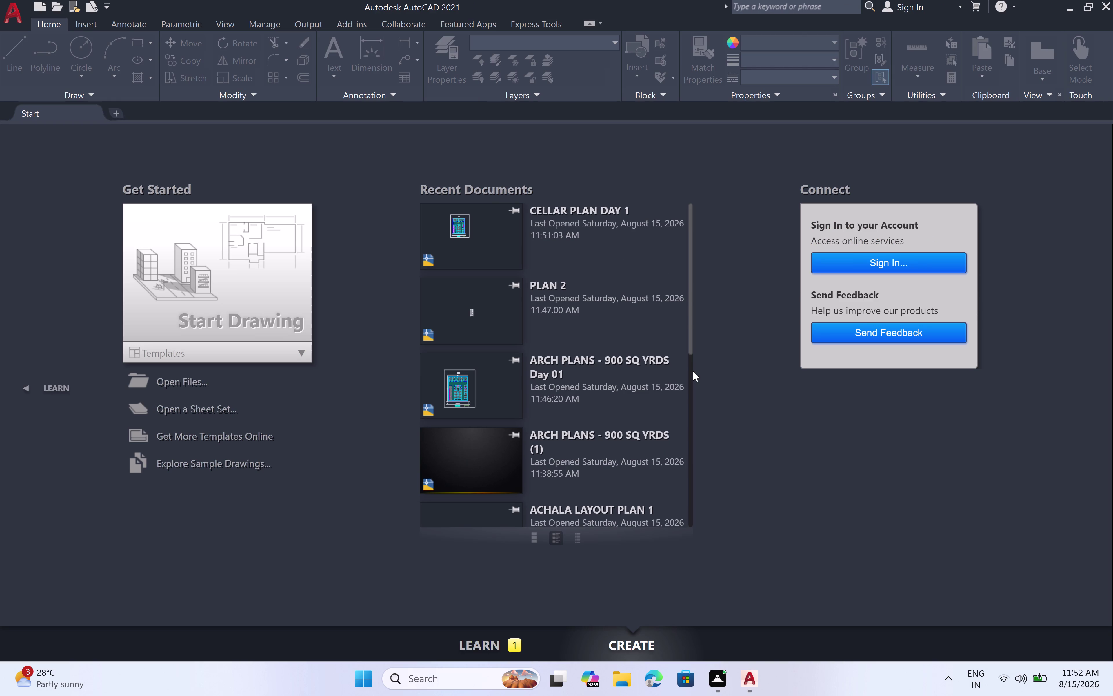
Start a new blank drawing, Drawing1, and pan around the empty model space.
click(260, 322)
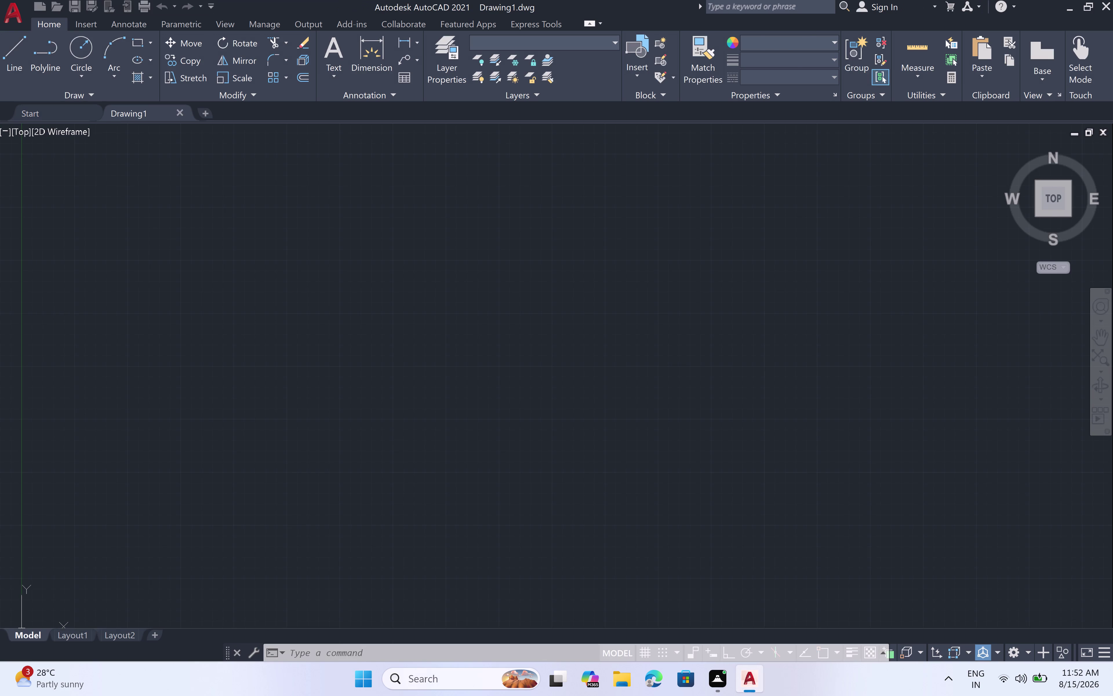
scroll(down, 3)
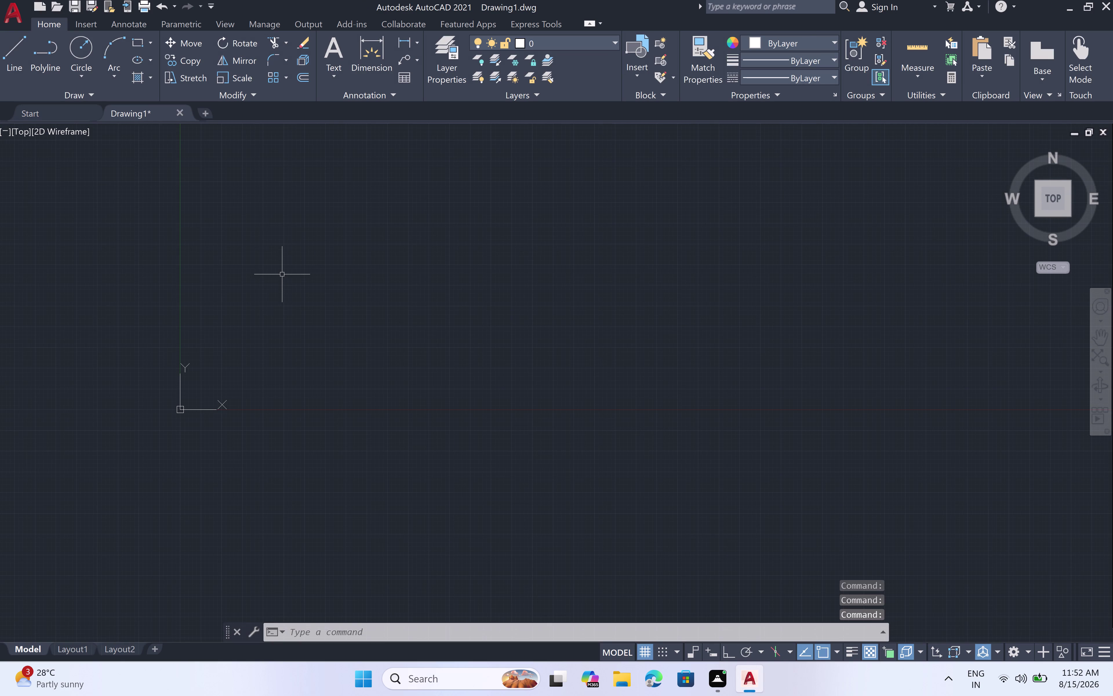
middle_drag(304, 271, 304, 363)
middle_drag(307, 305, 307, 317)
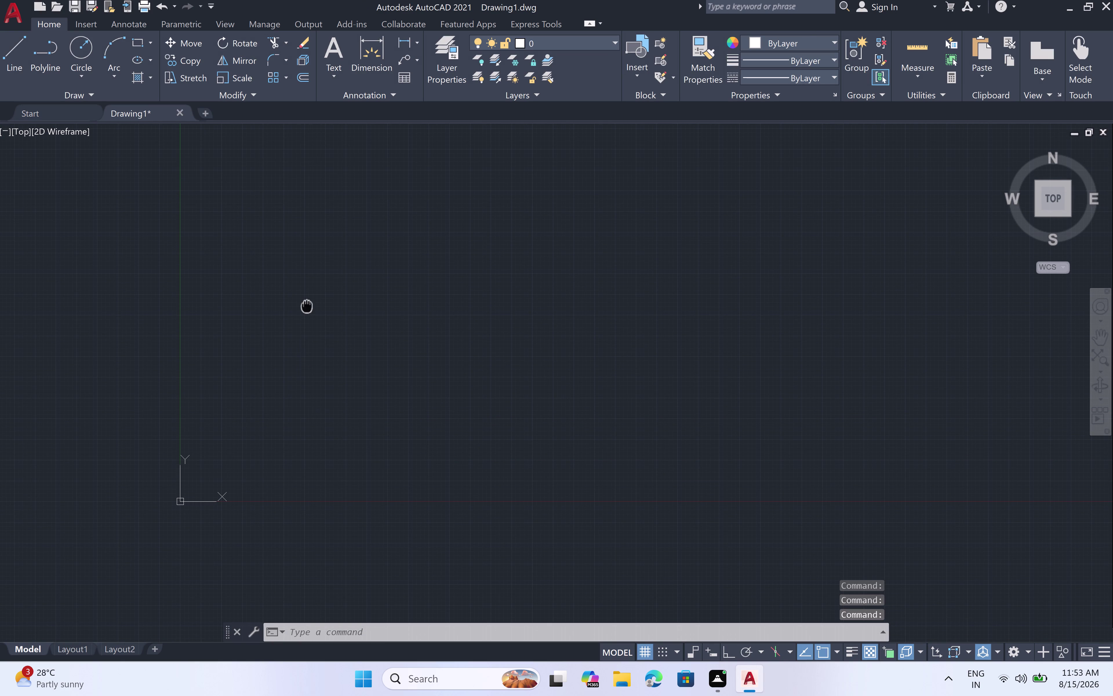
middle_drag(307, 317, 299, 389)
middle_drag(435, 374, 387, 368)
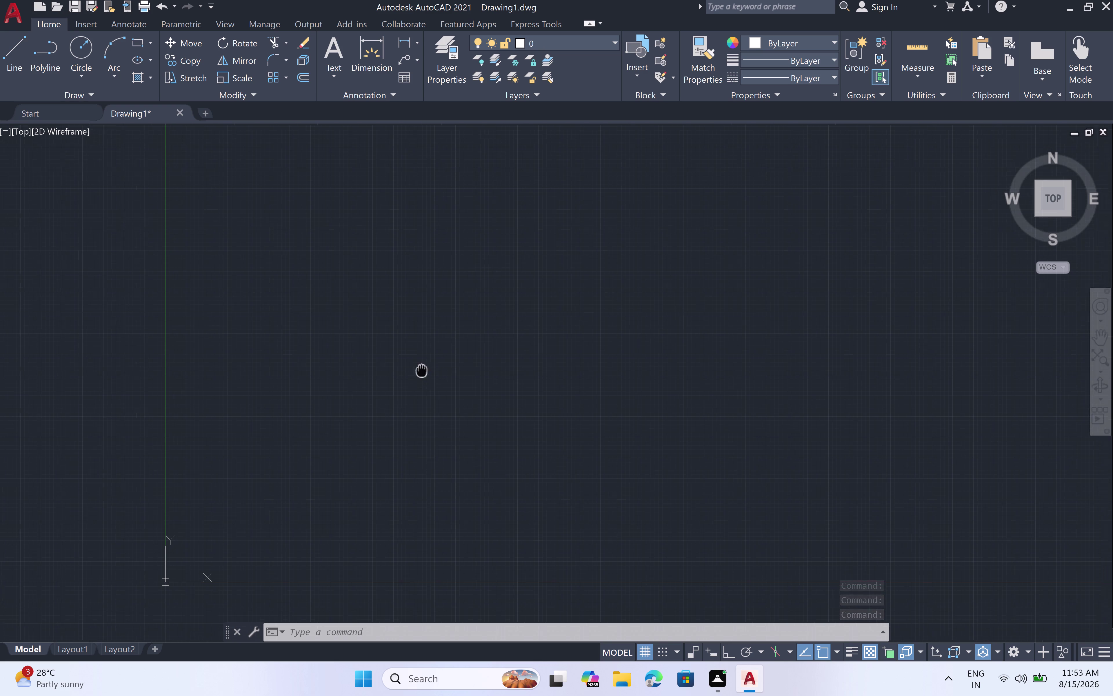
middle_drag(386, 368, 313, 398)
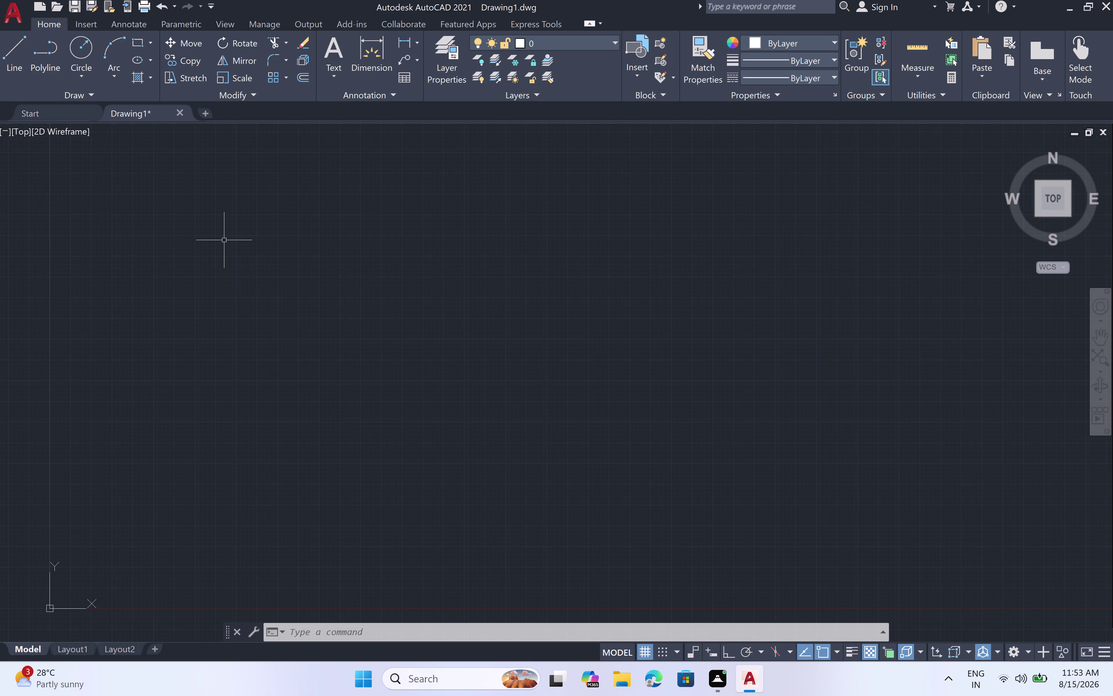
Drag selection windows across the empty drawing area.
click(209, 239)
click(752, 463)
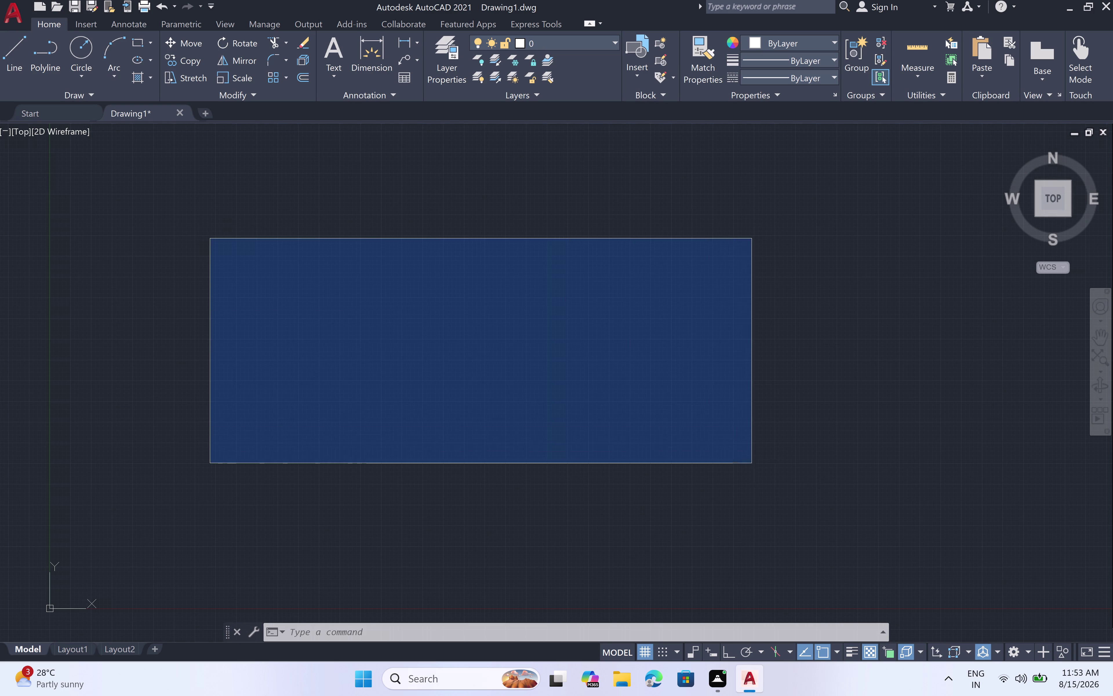
click(146, 232)
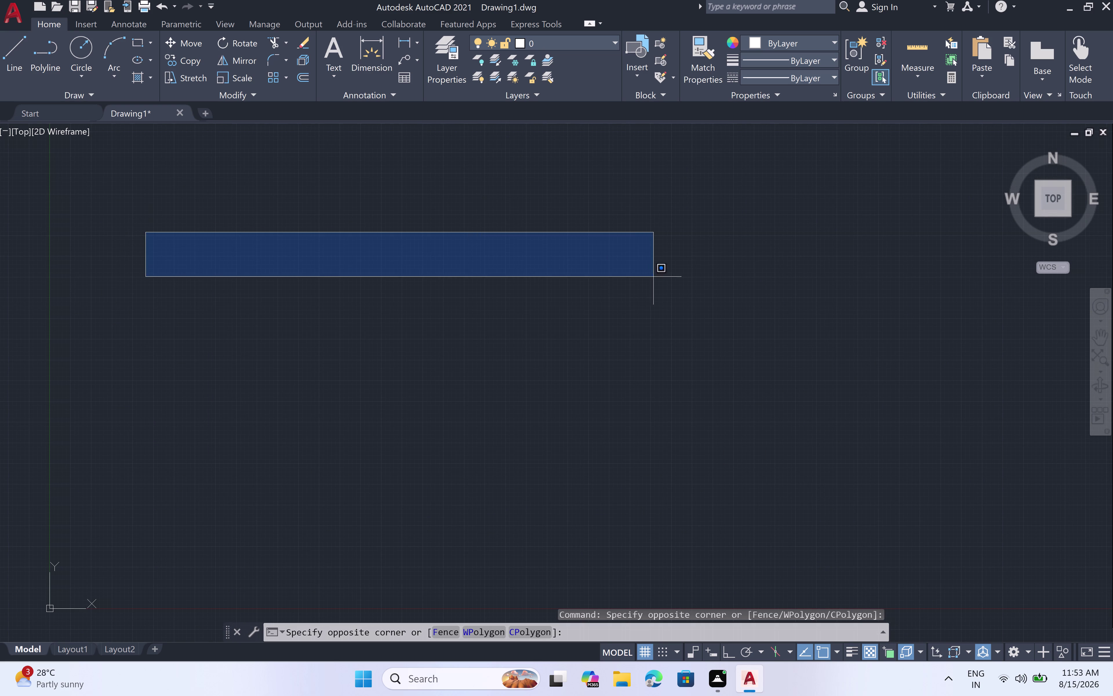
double_click(904, 501)
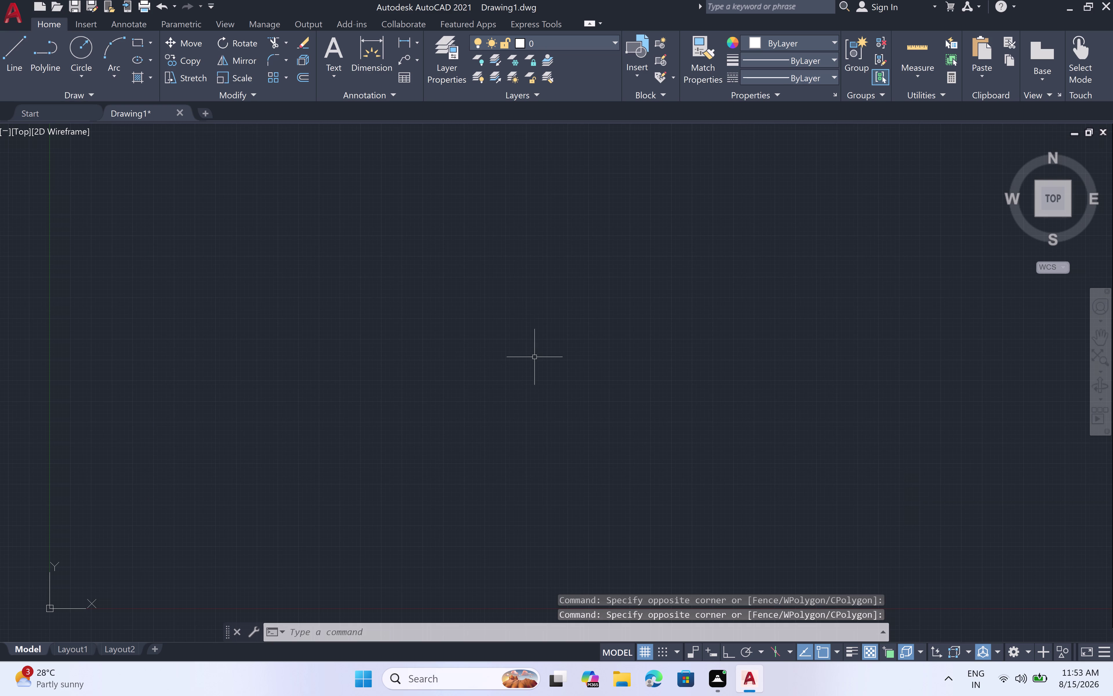
Set the drawing's length units to Engineering with 0'-0.0" precision.
text(UN)
key(space)
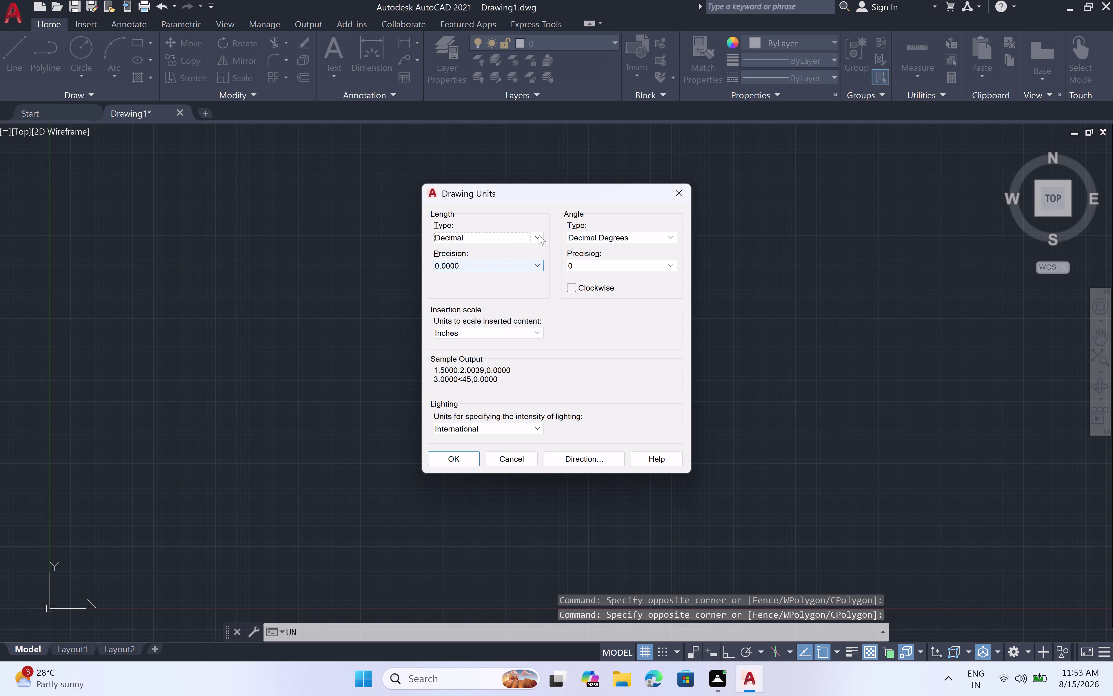
click(537, 231)
click(535, 236)
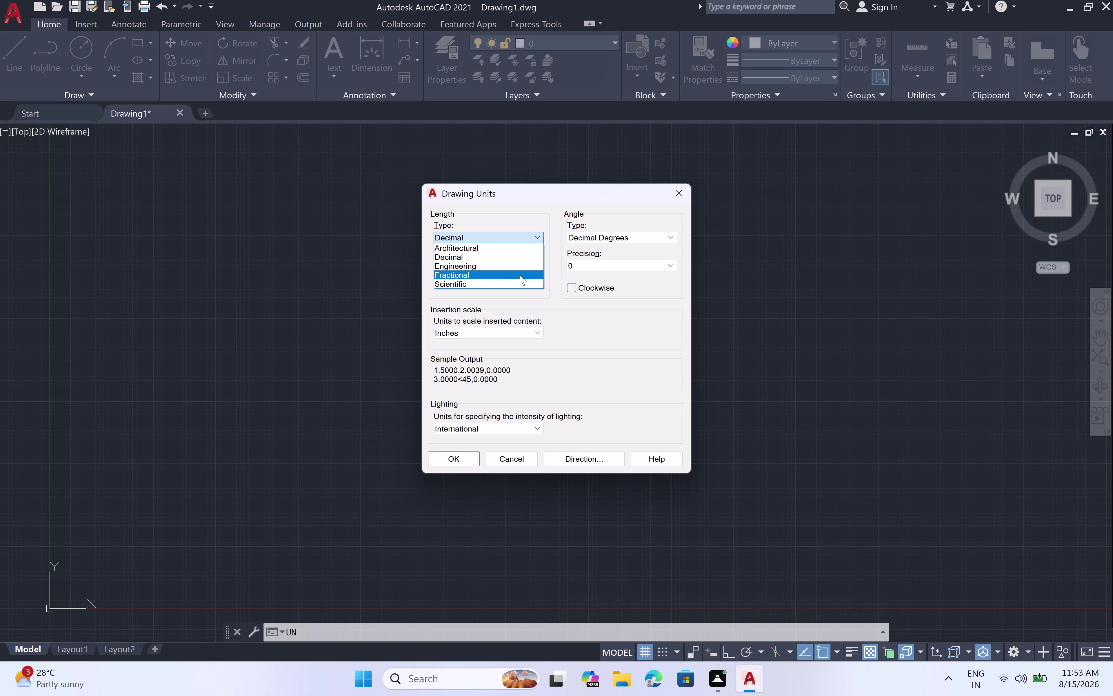
click(518, 263)
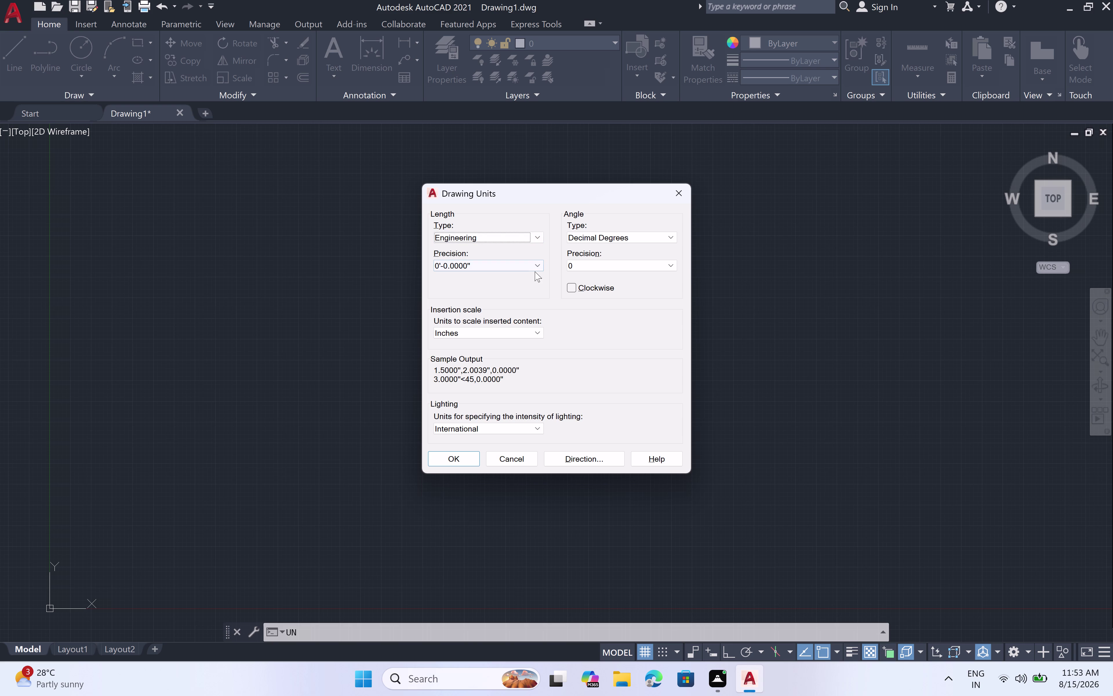
click(537, 264)
click(508, 284)
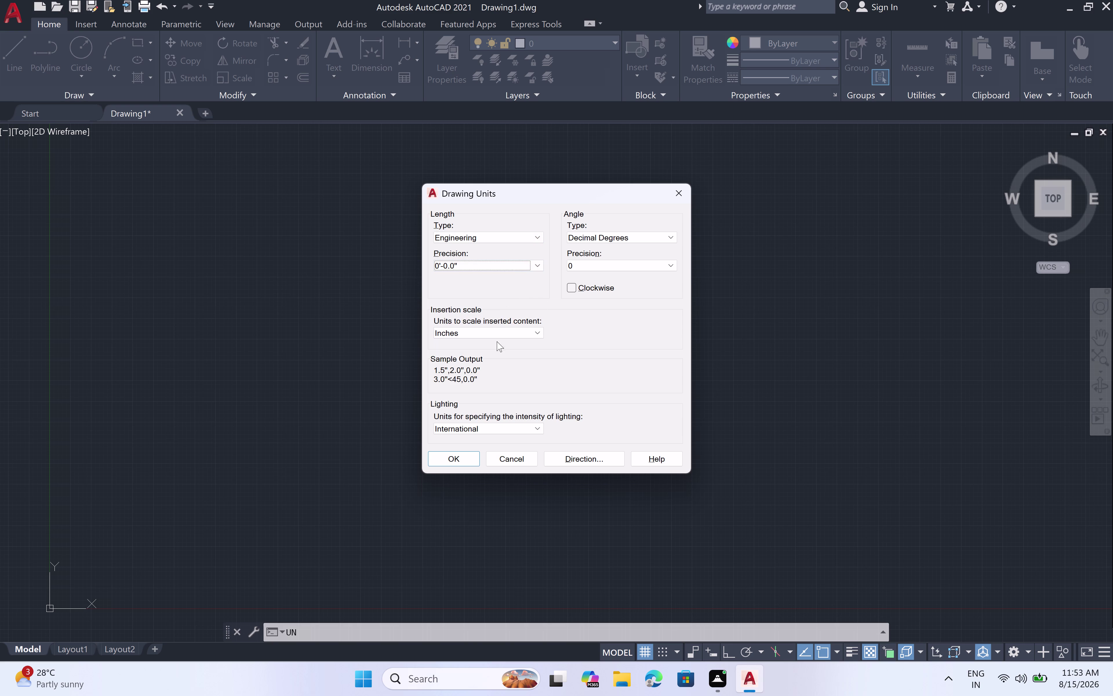
click(448, 455)
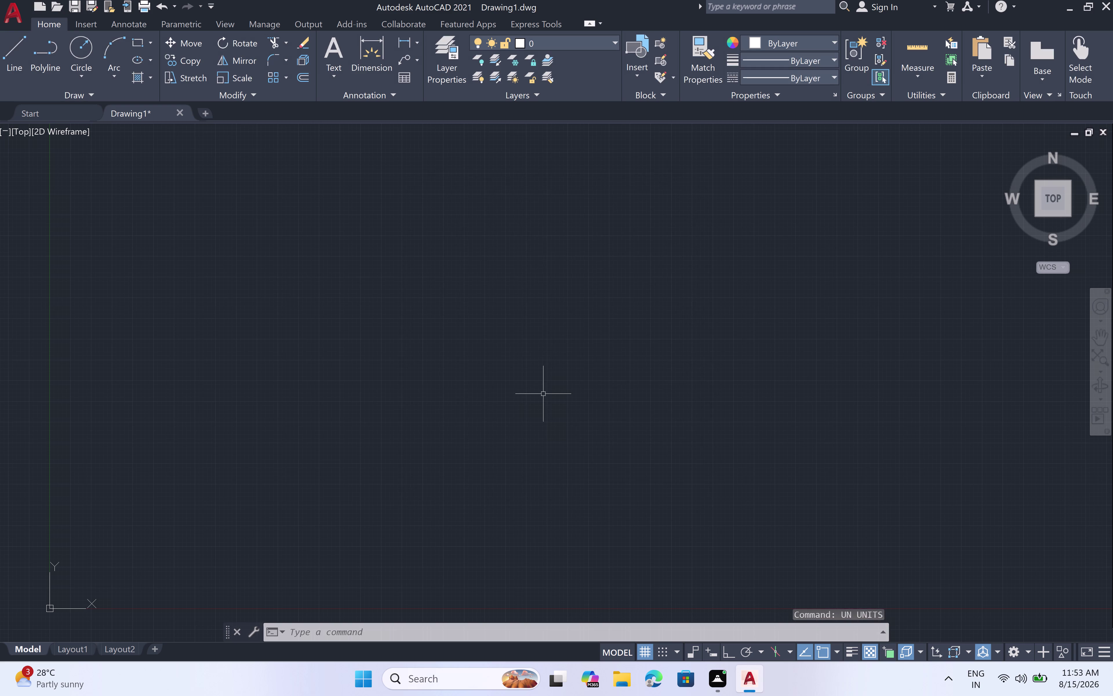
Zoom and pan the view around the drawing.
scroll(down, 3)
middle_drag(552, 328, 160, 518)
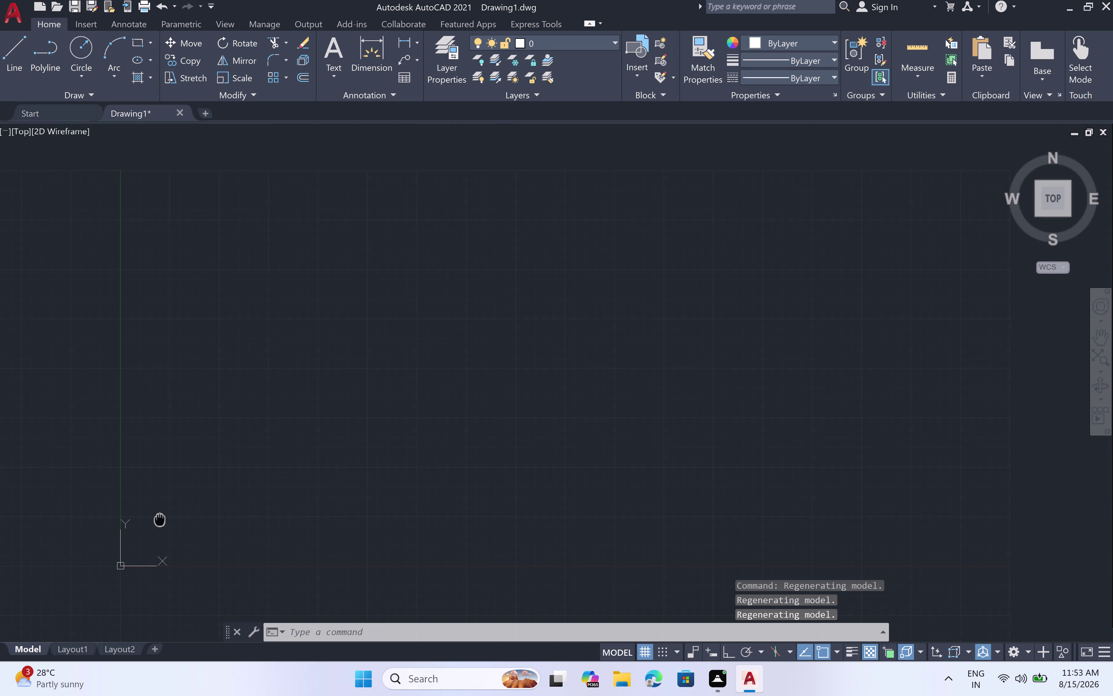
scroll(down, 3)
middle_drag(473, 301, 416, 355)
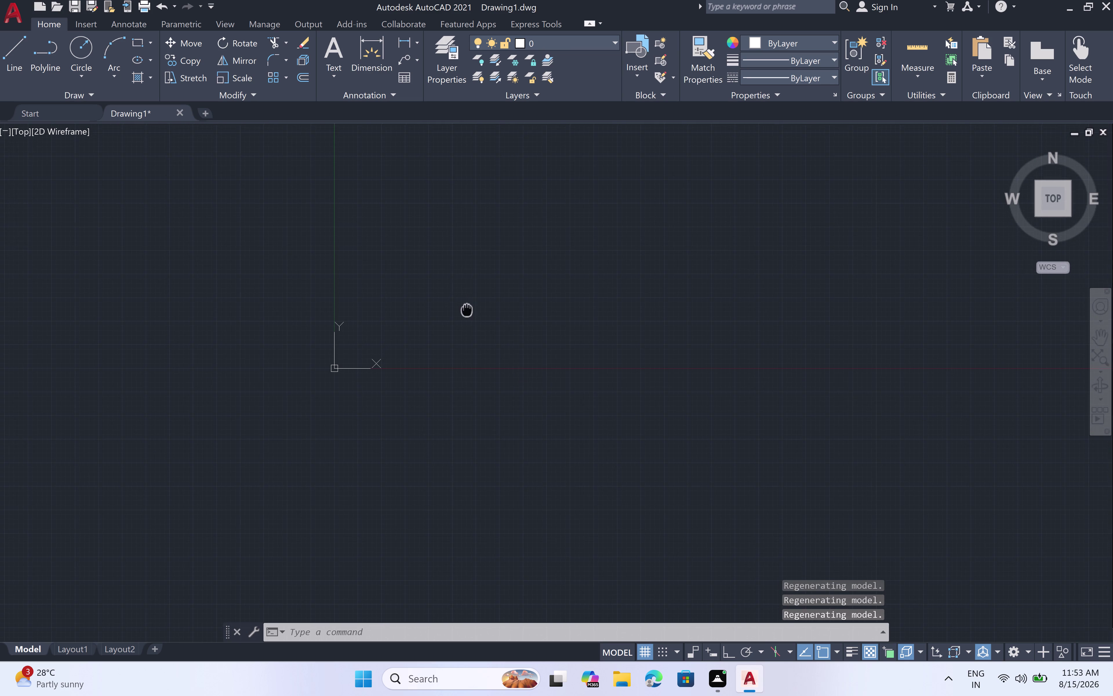
middle_drag(415, 356, 387, 373)
middle_drag(352, 396, 171, 546)
scroll(down, 3)
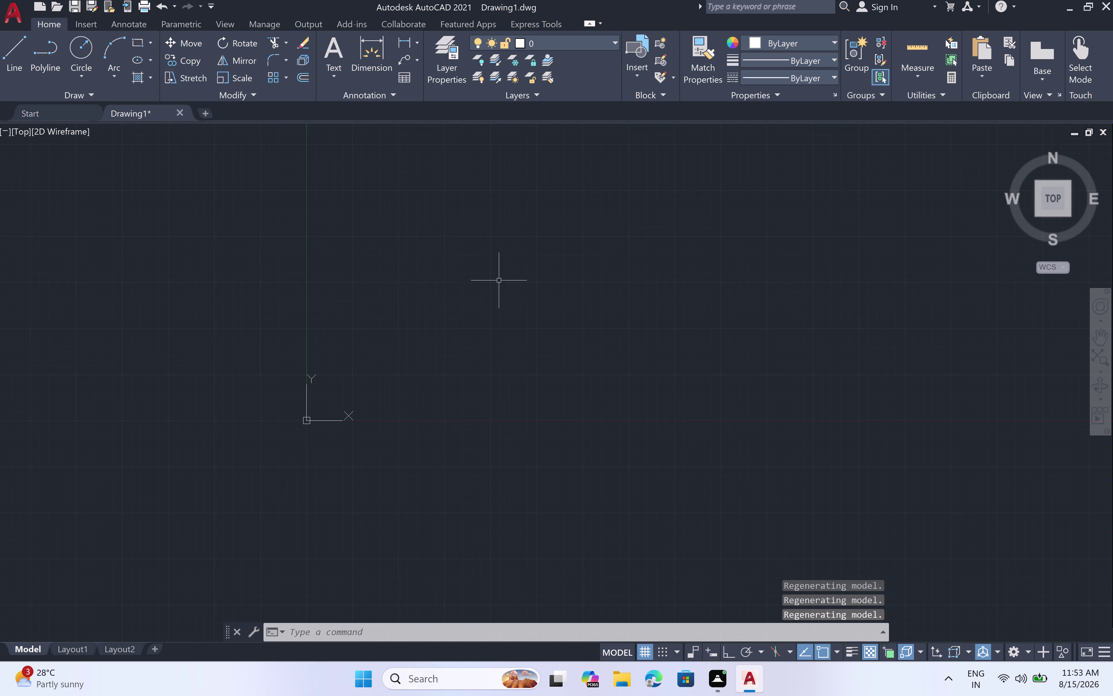
middle_drag(499, 280, 298, 392)
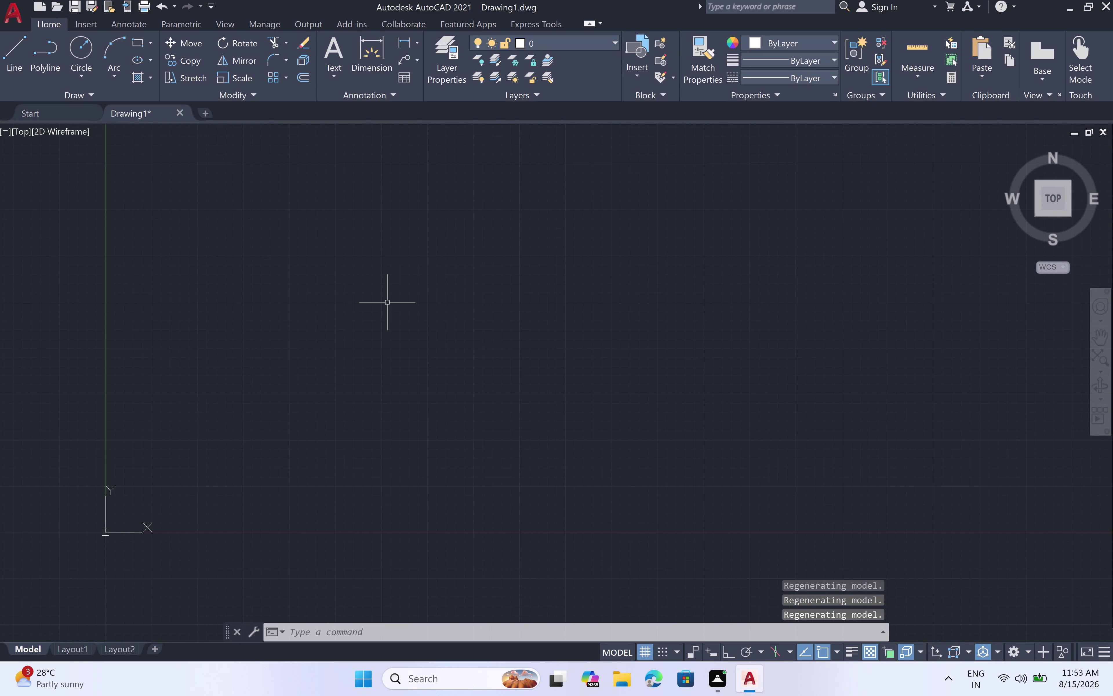
Insert the Vehicle block from Recent Blocks into the drawing.
text(I)
key(space)
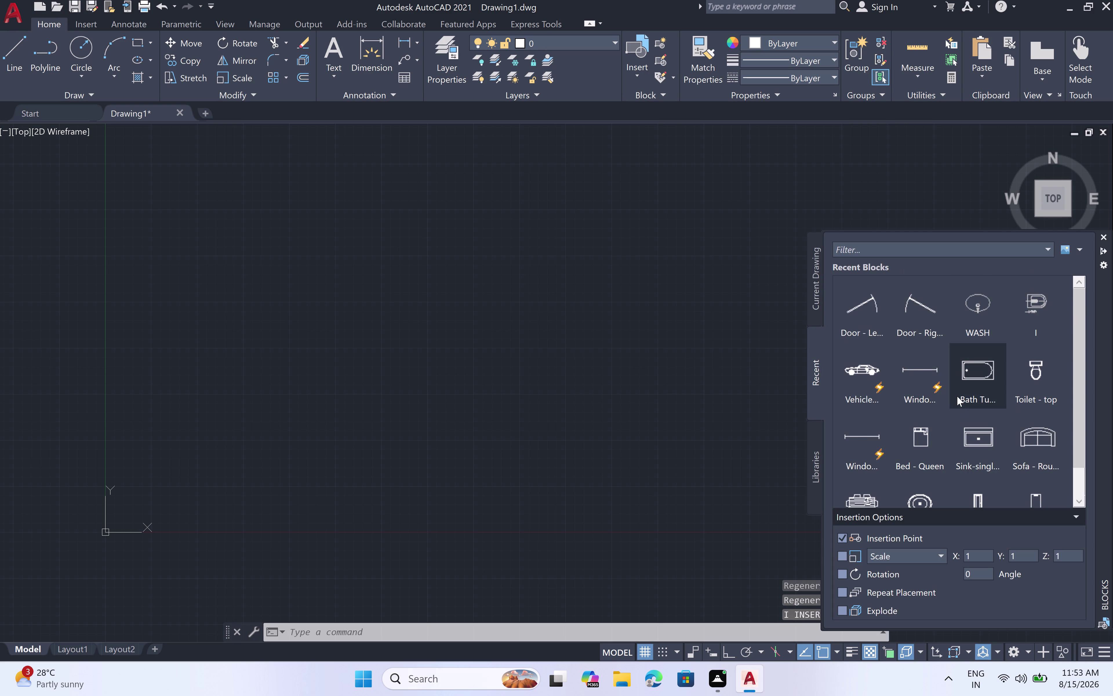
scroll(down, 3)
scroll(up, 3)
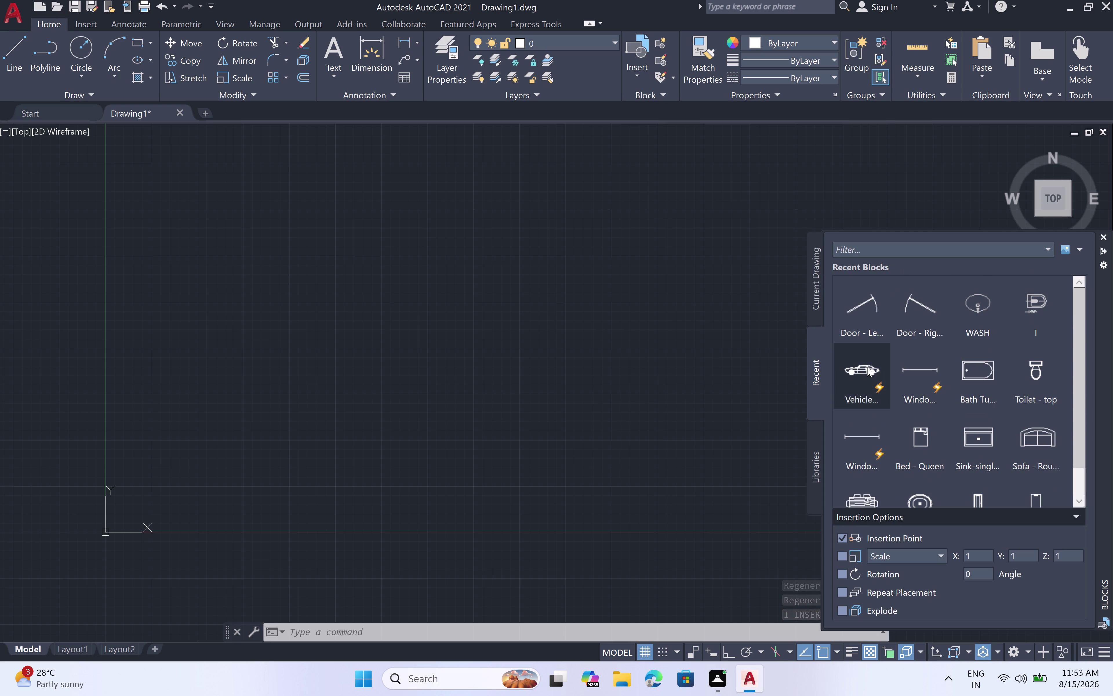
click(867, 367)
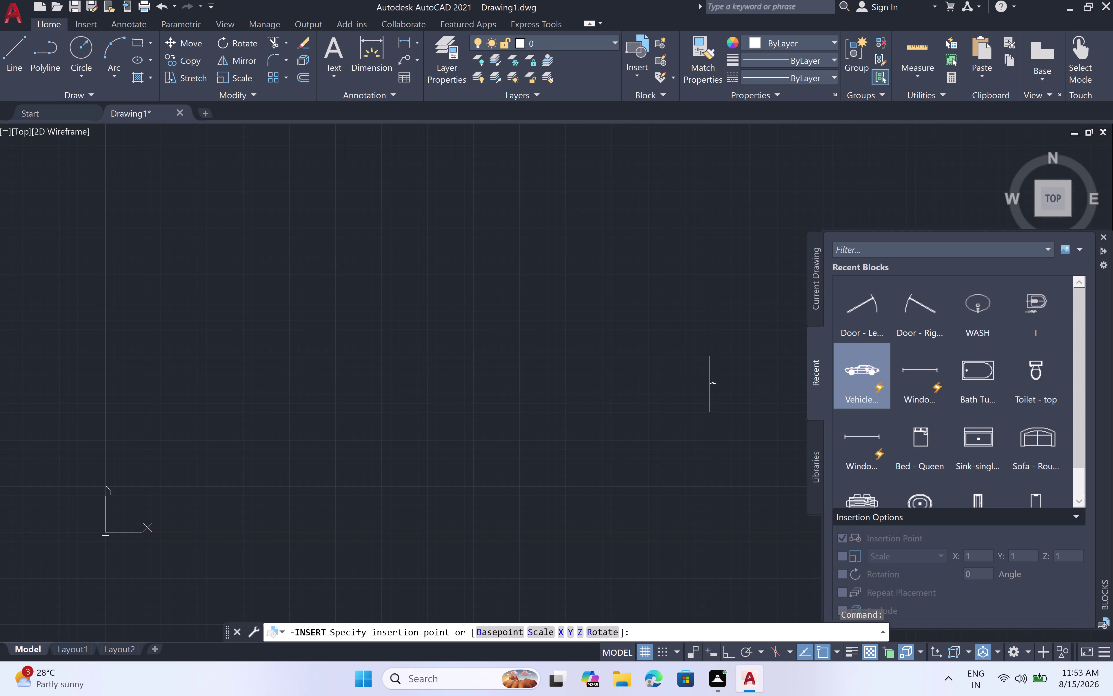
click(692, 302)
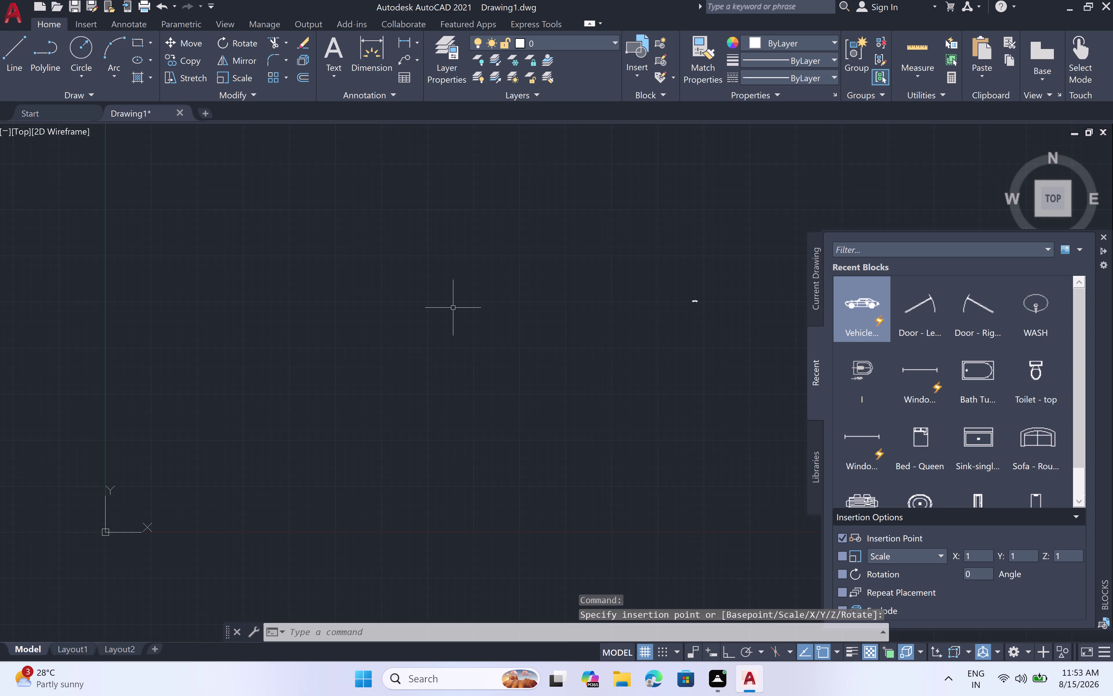
key(Escape)
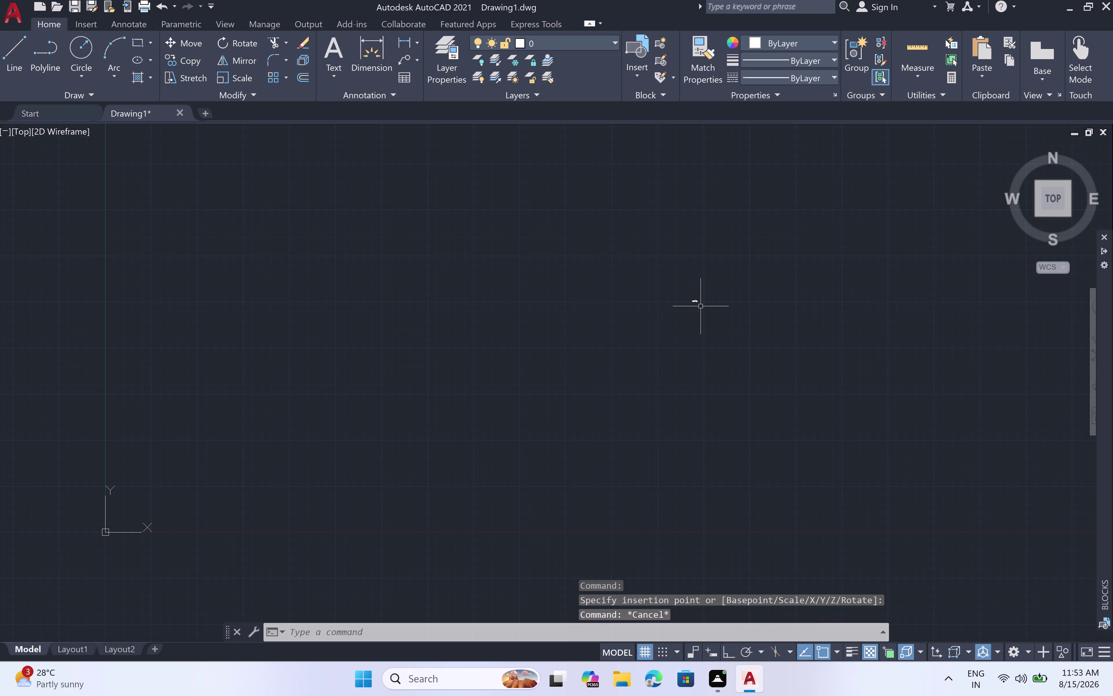
Switch the vehicle block's visibility to Sports Car (Top).
scroll(up, 3)
scroll(up, 3)
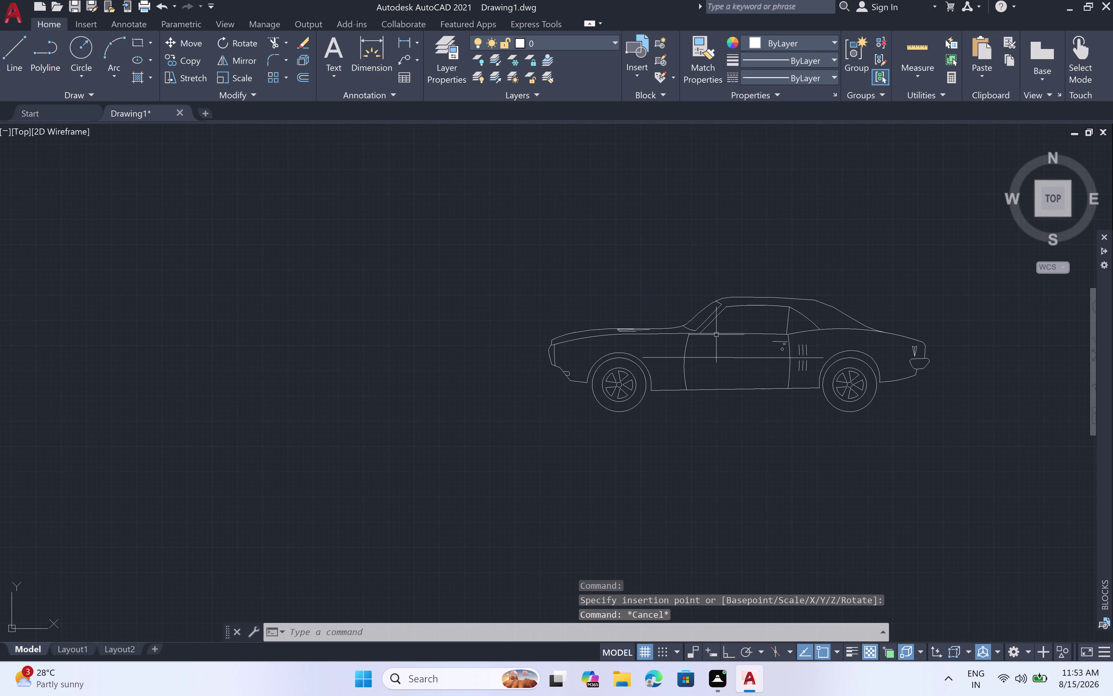
scroll(down, 3)
click(721, 328)
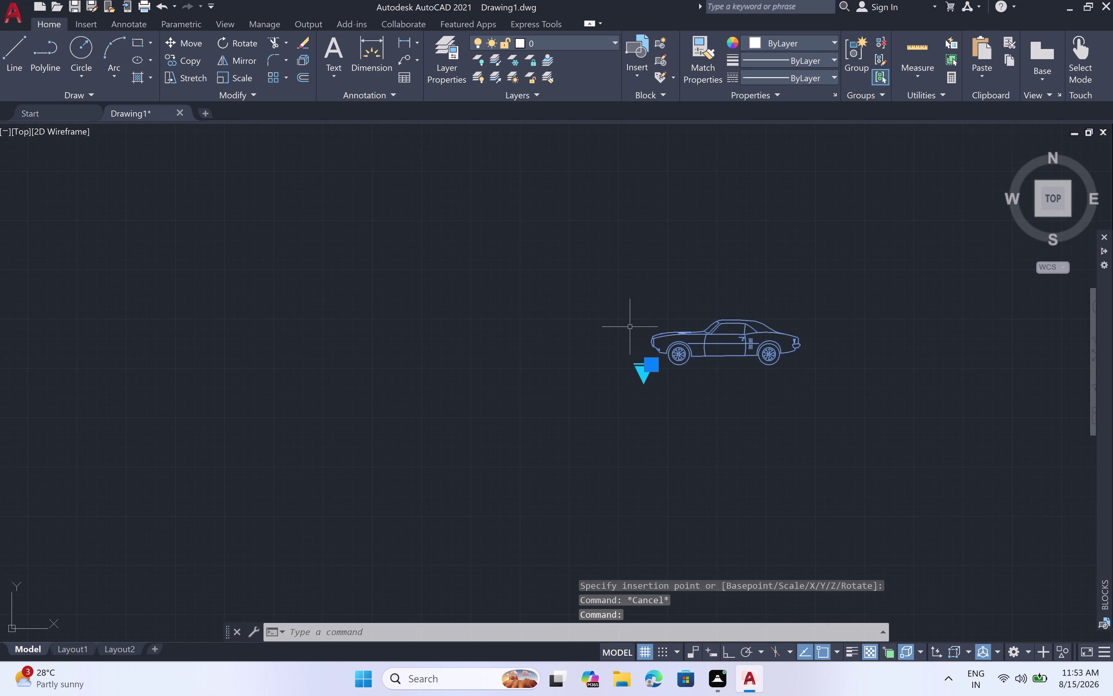
click(647, 378)
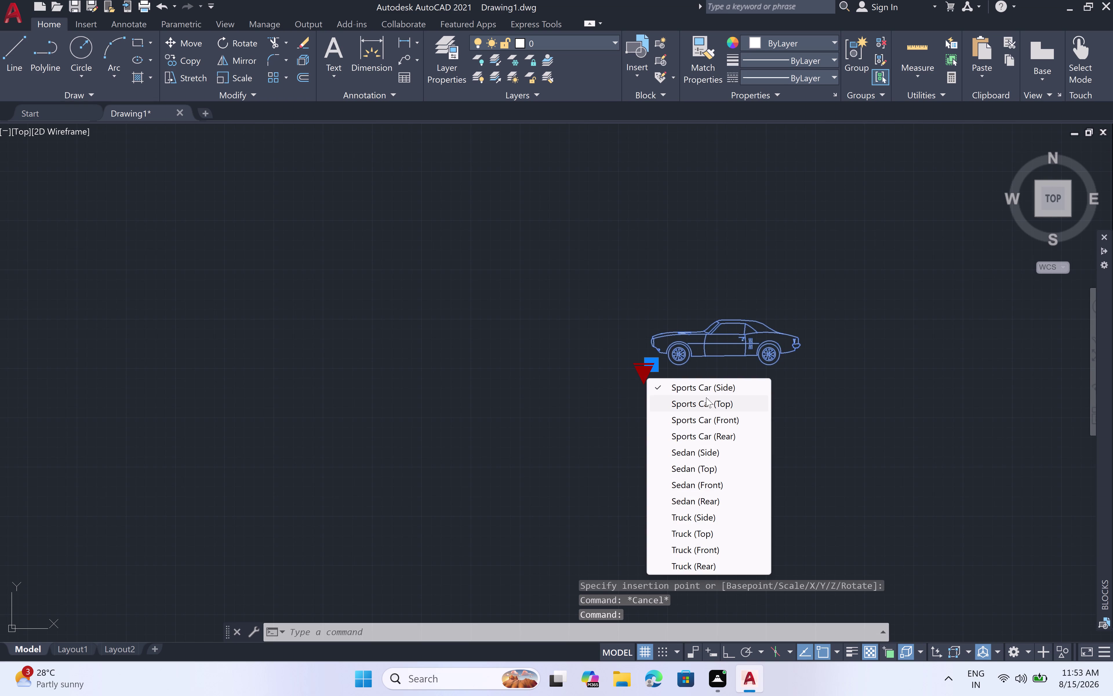
click(718, 404)
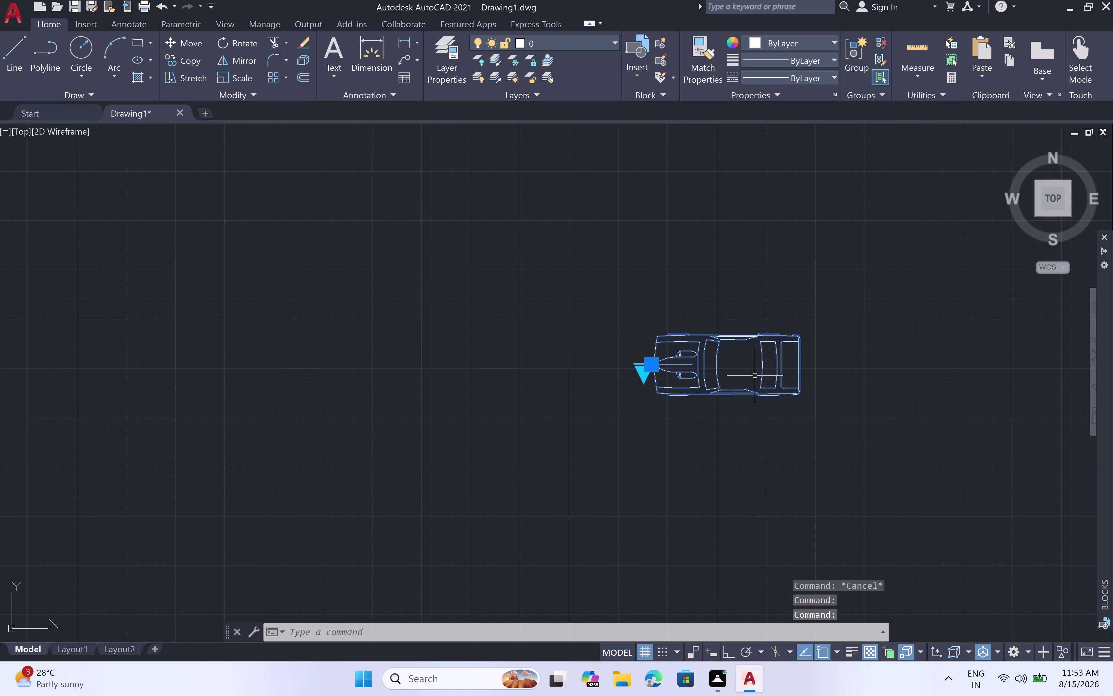
key(Escape)
scroll(down, 3)
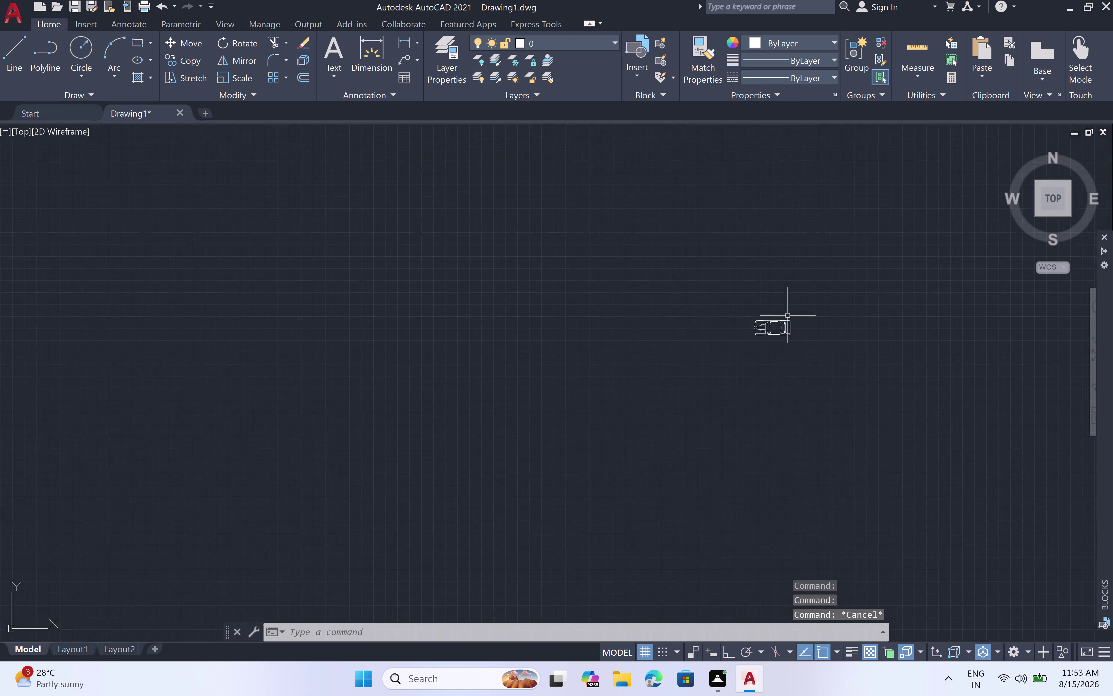
scroll(down, 3)
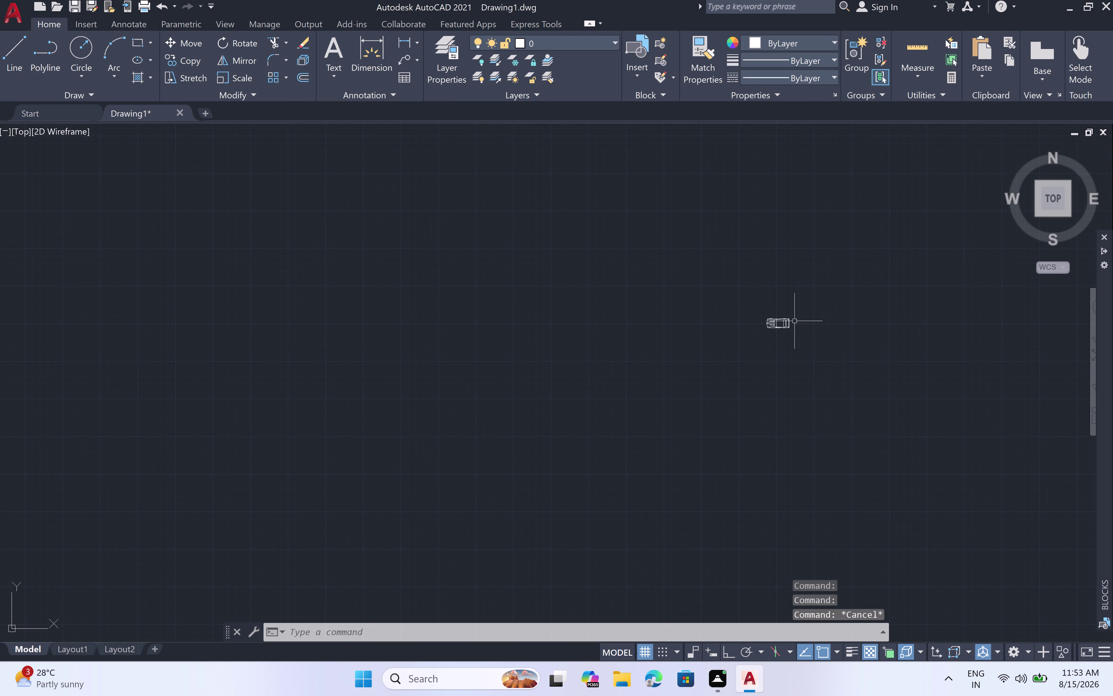
Begin scaling the car block, then cancel so it keeps its size.
click(787, 325)
right_click(772, 334)
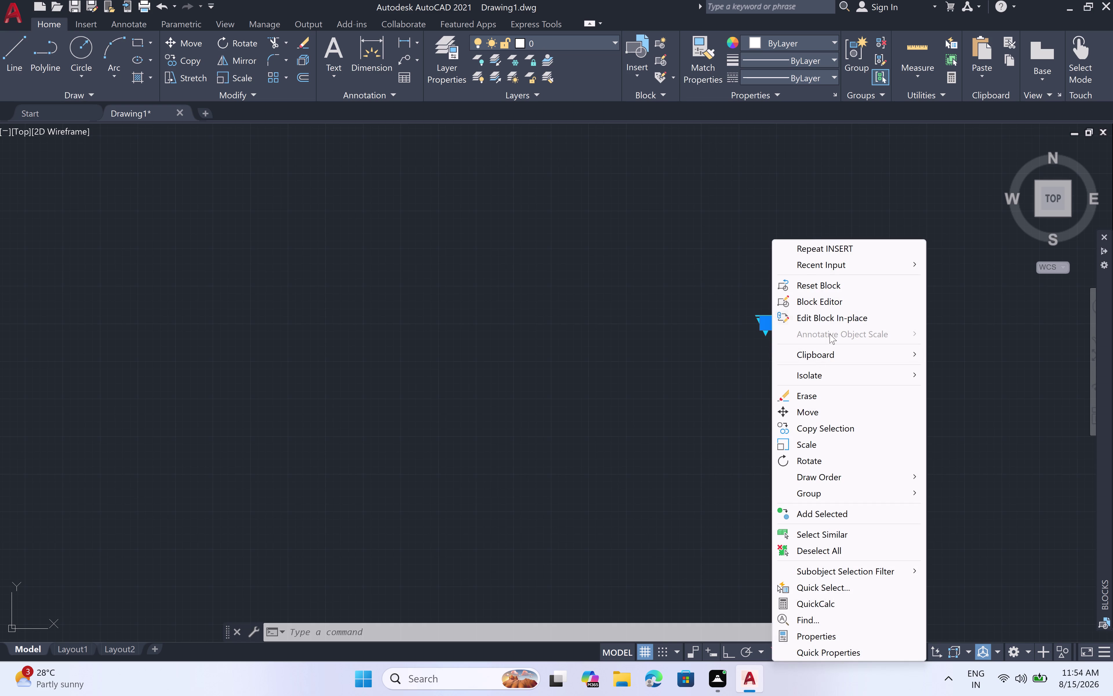
click(832, 445)
scroll(up, 3)
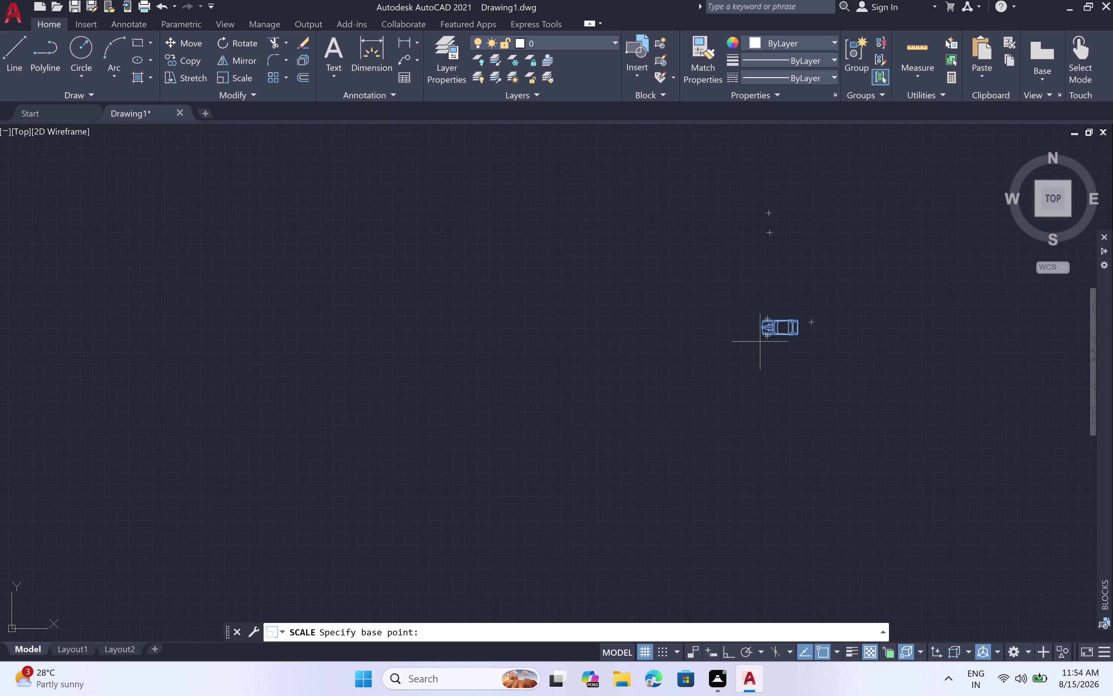
click(761, 332)
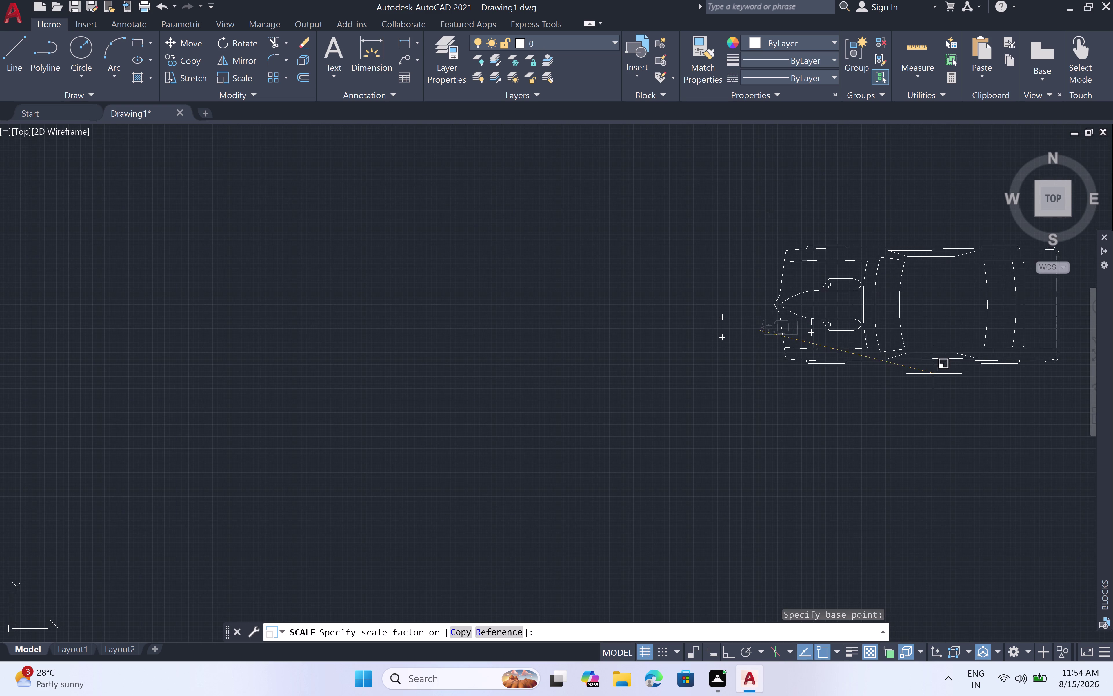
scroll(down, 3)
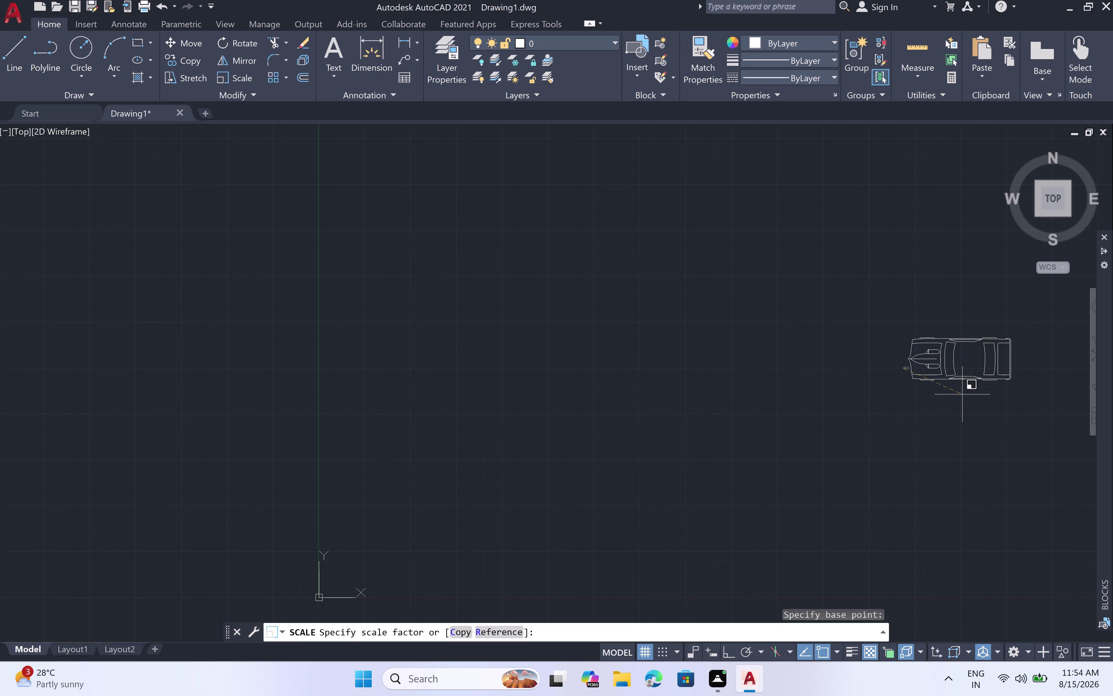
double_click(963, 394)
key(Escape)
scroll(down, 3)
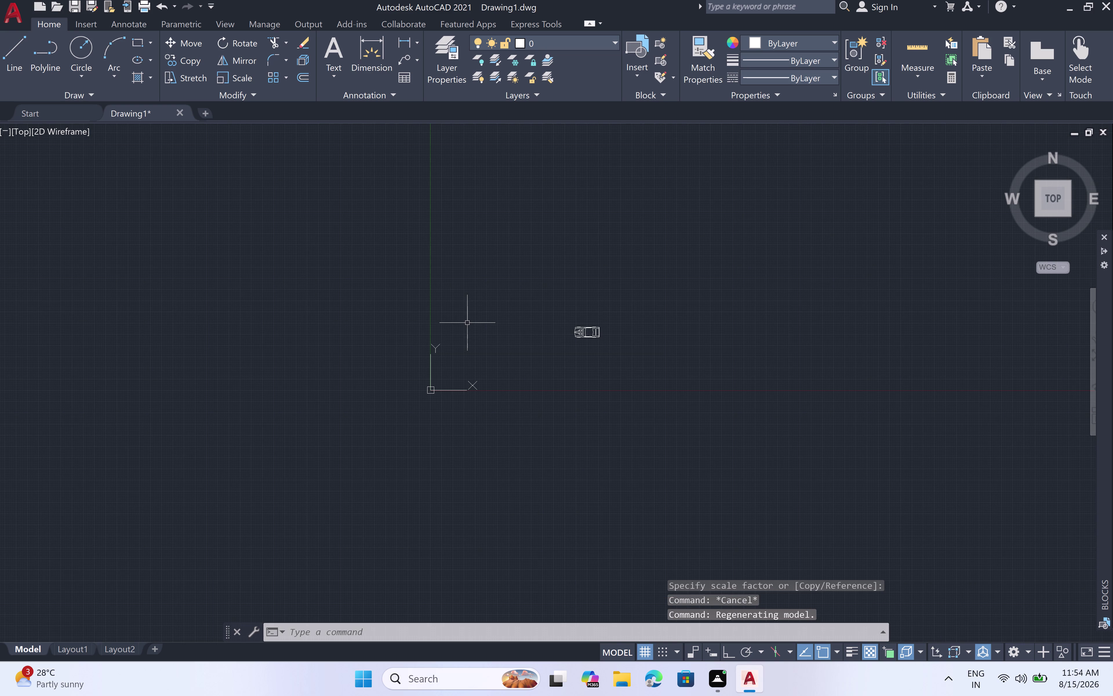
Start the XLINE construction line command with XL.
drag(473, 283, 480, 283)
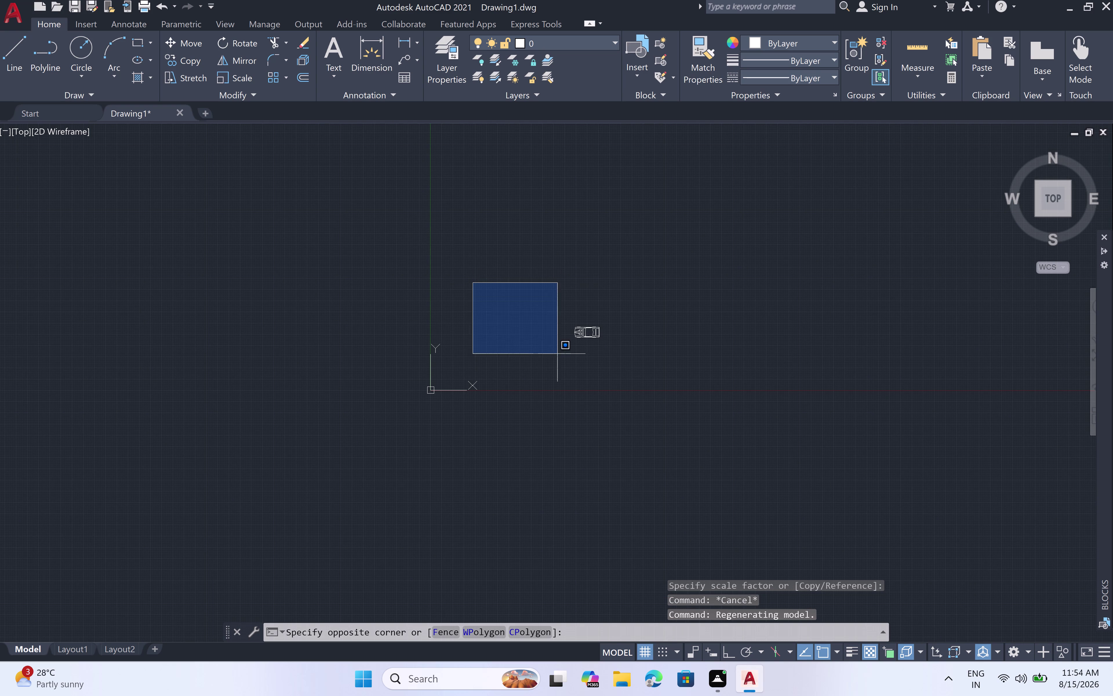
drag(558, 353, 557, 350)
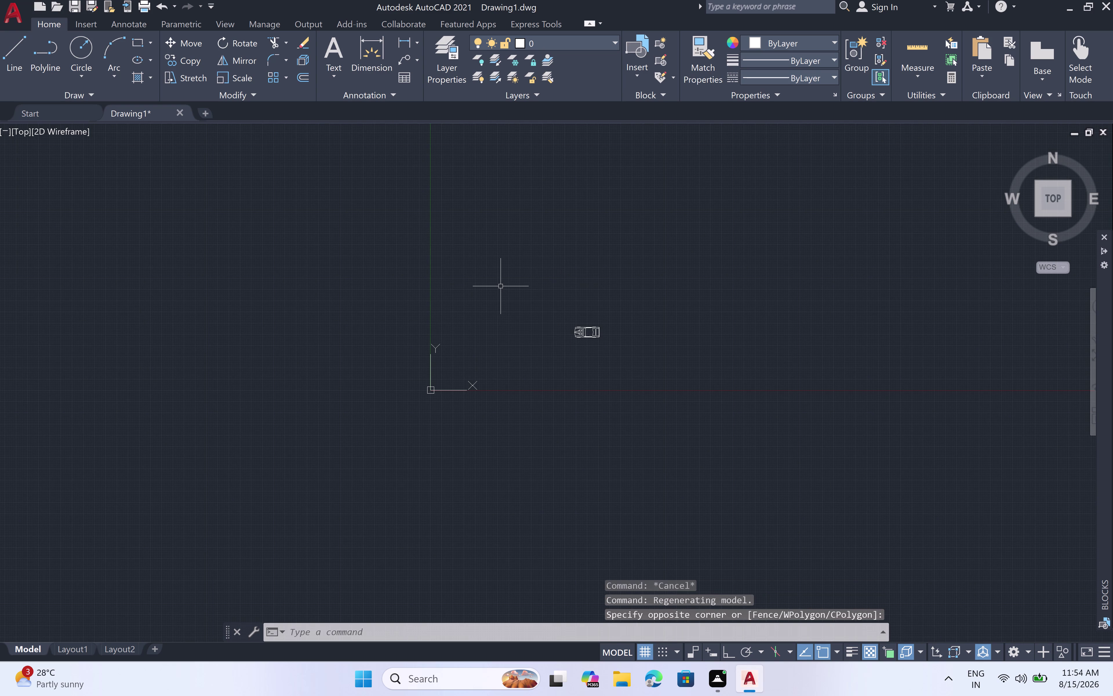
text(XL)
key(space)
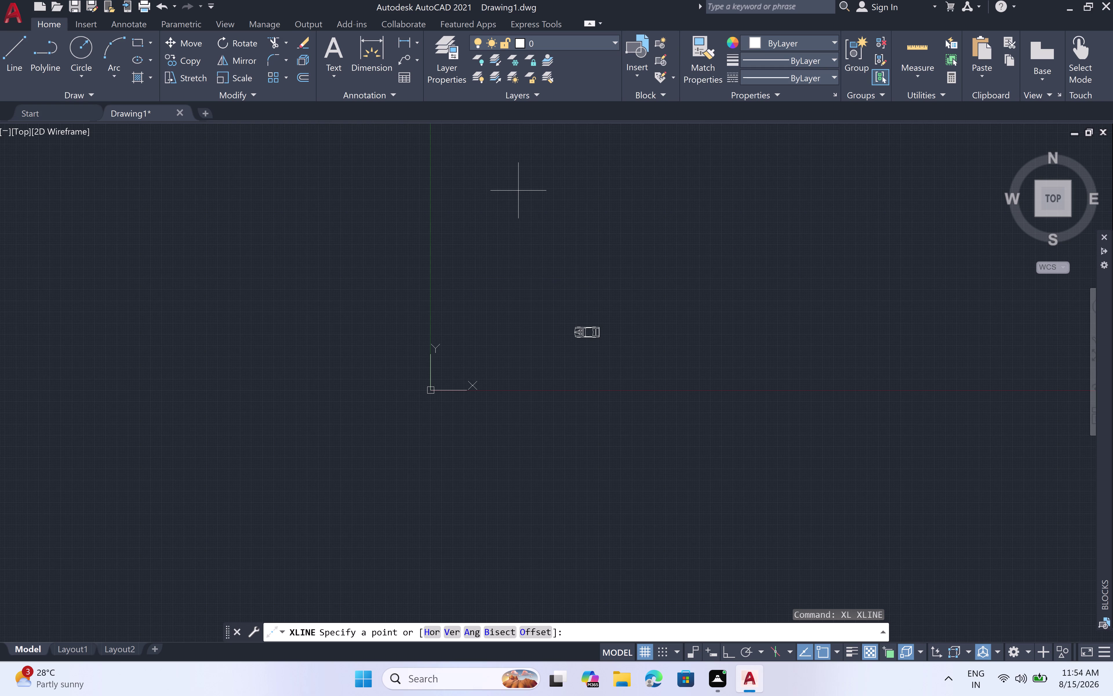
Place one horizontal and one vertical construction line crossing each other.
text(H)
key(space)
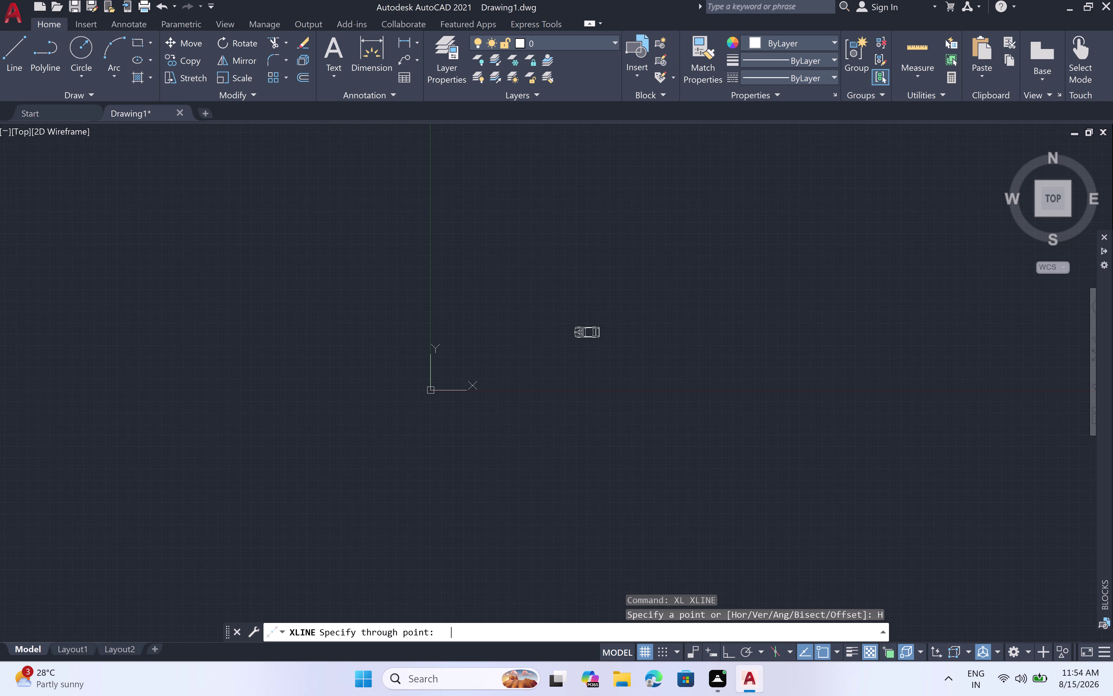
click(517, 178)
key(space)
key(space)
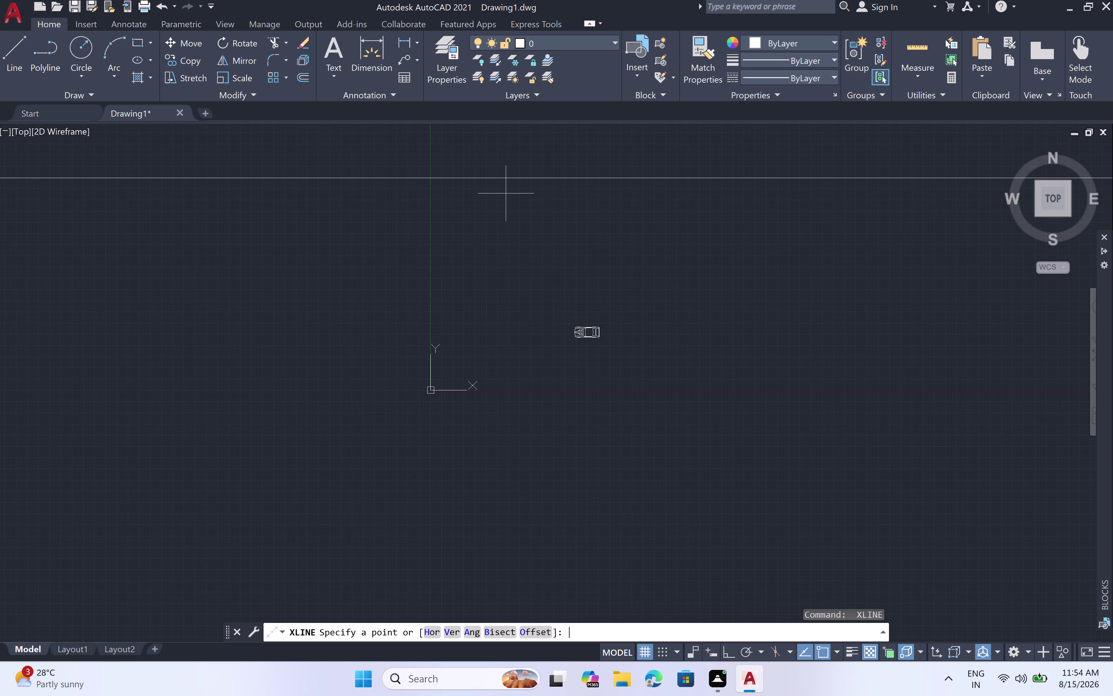
text(V)
key(space)
click(490, 197)
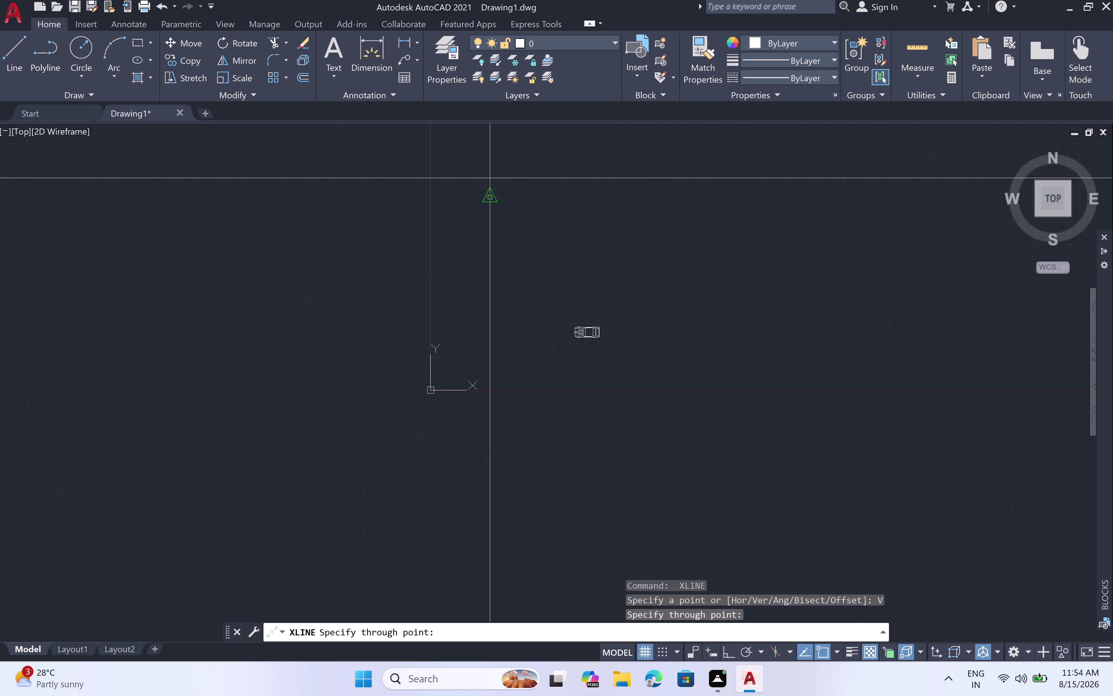
key(Escape)
Trim the upper vertical and left horizontal ends to form a corner.
key(t)
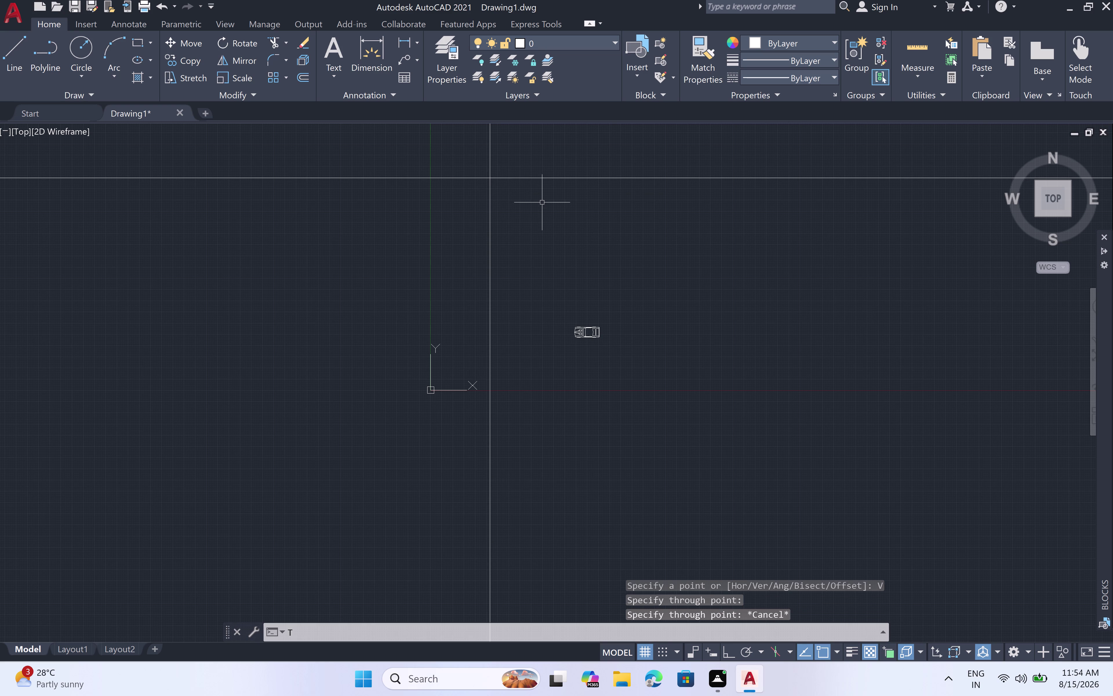
key(r)
key(space)
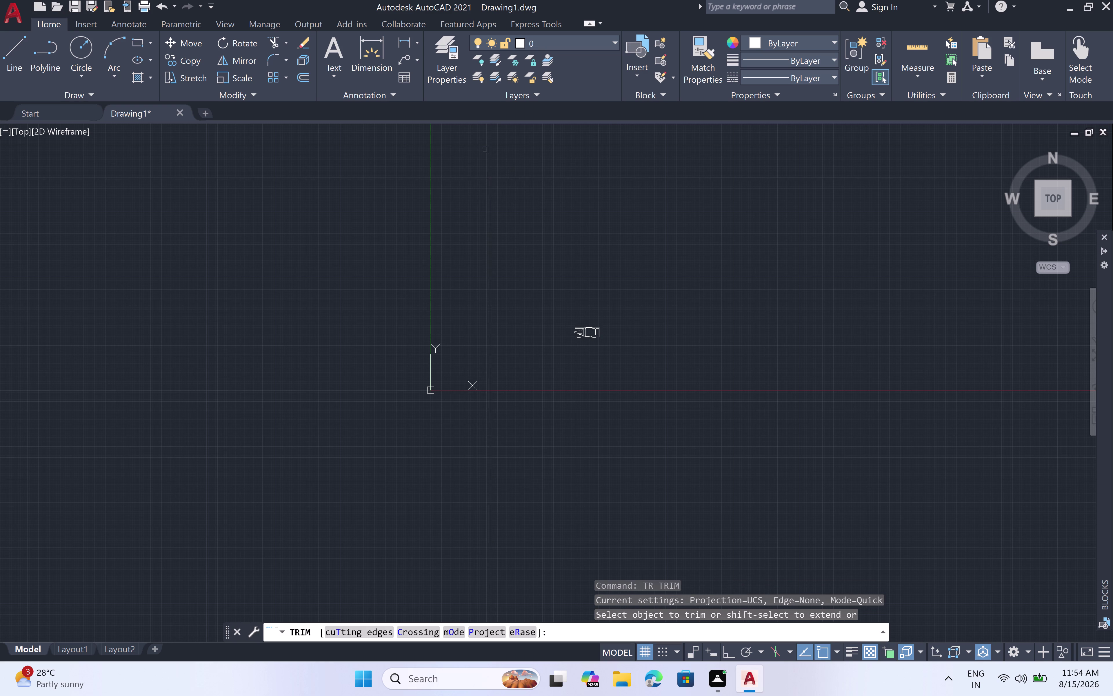
click(488, 150)
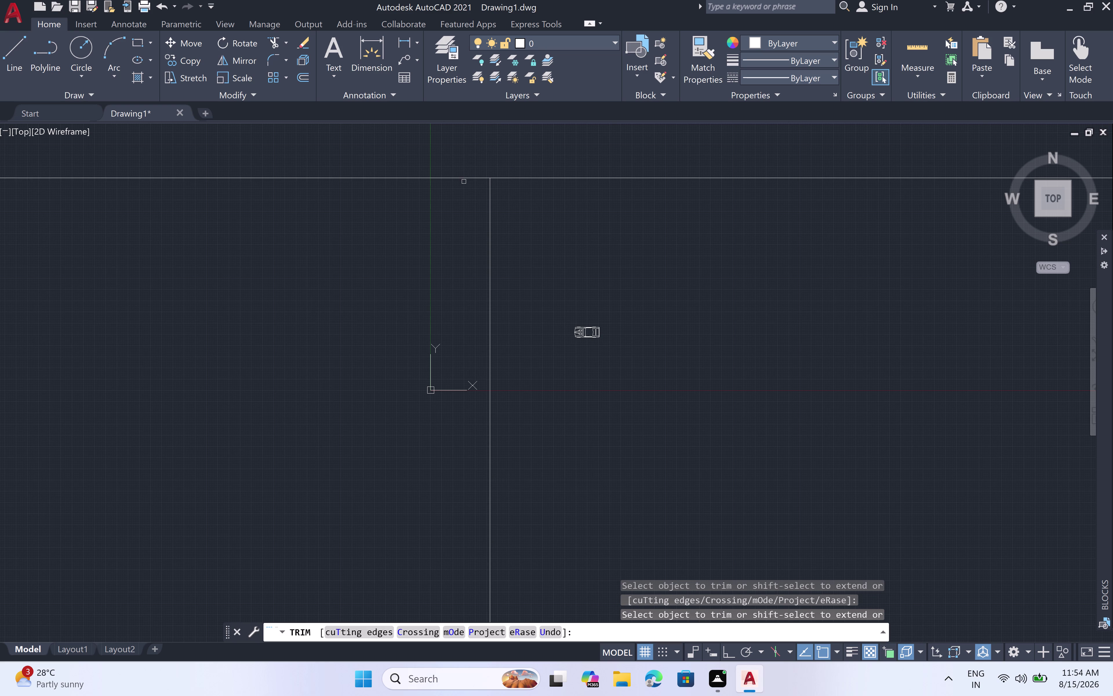
click(464, 178)
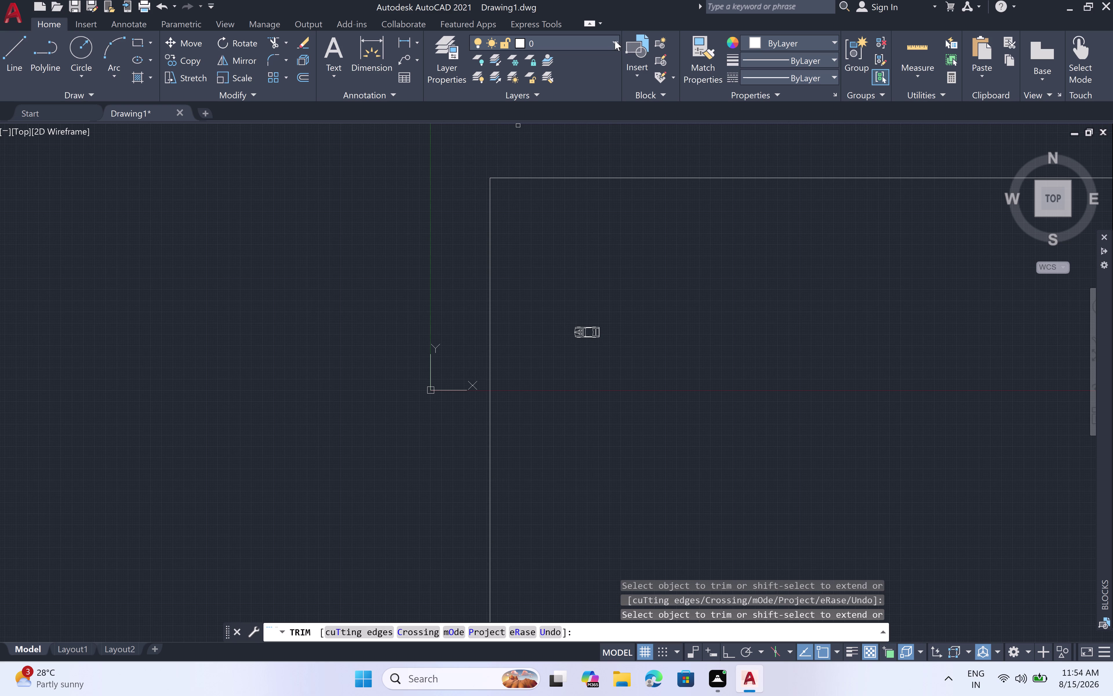
click(615, 40)
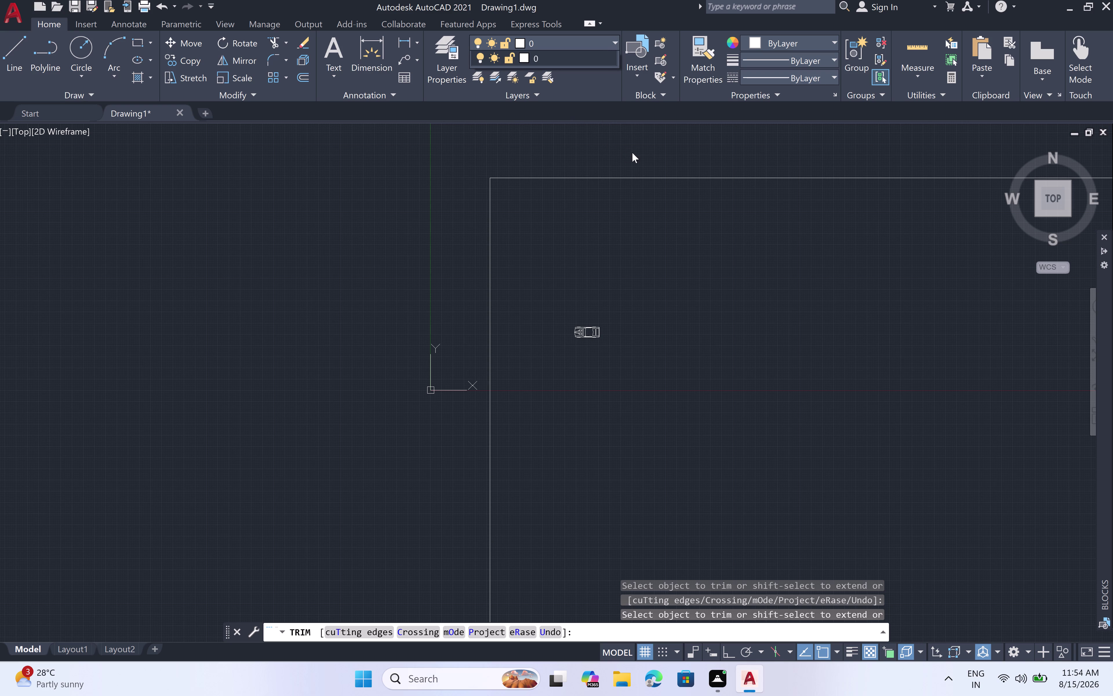
click(528, 146)
Create a new layer named BOUNDRY in the Layer Properties Manager.
double_click(443, 71)
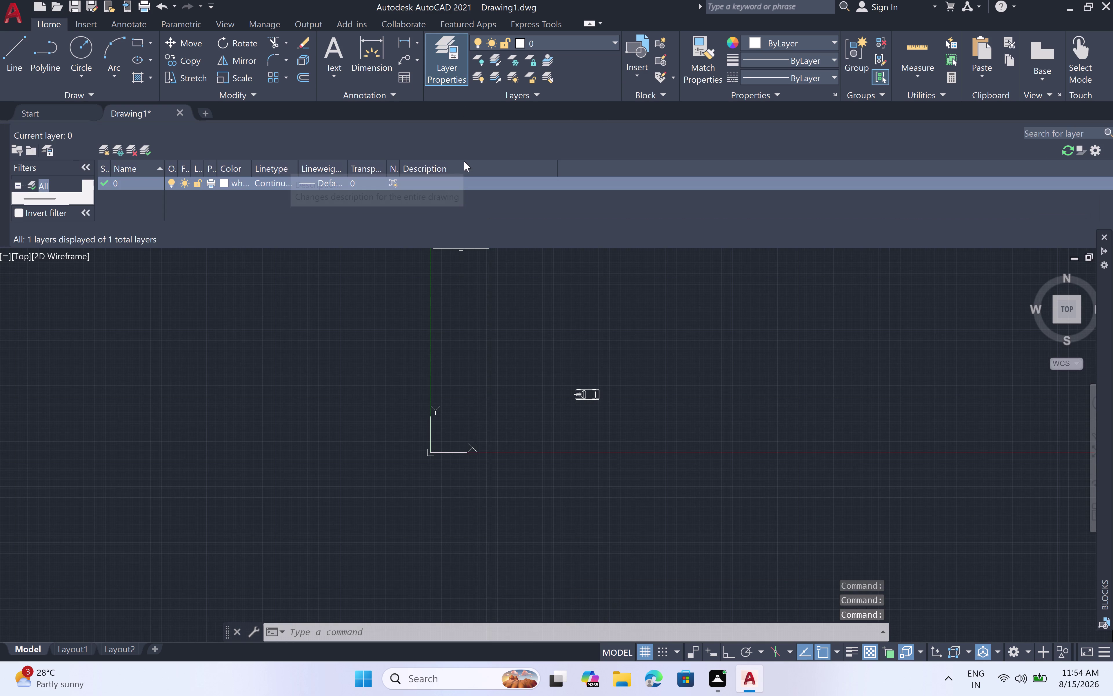
right_click(393, 203)
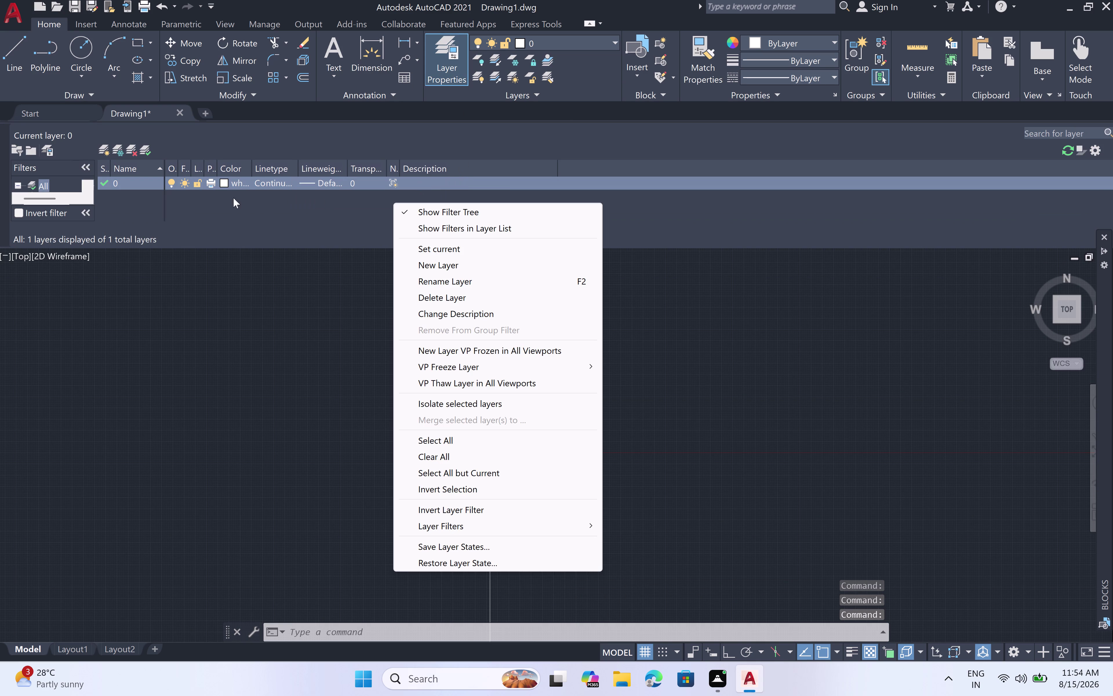
click(432, 266)
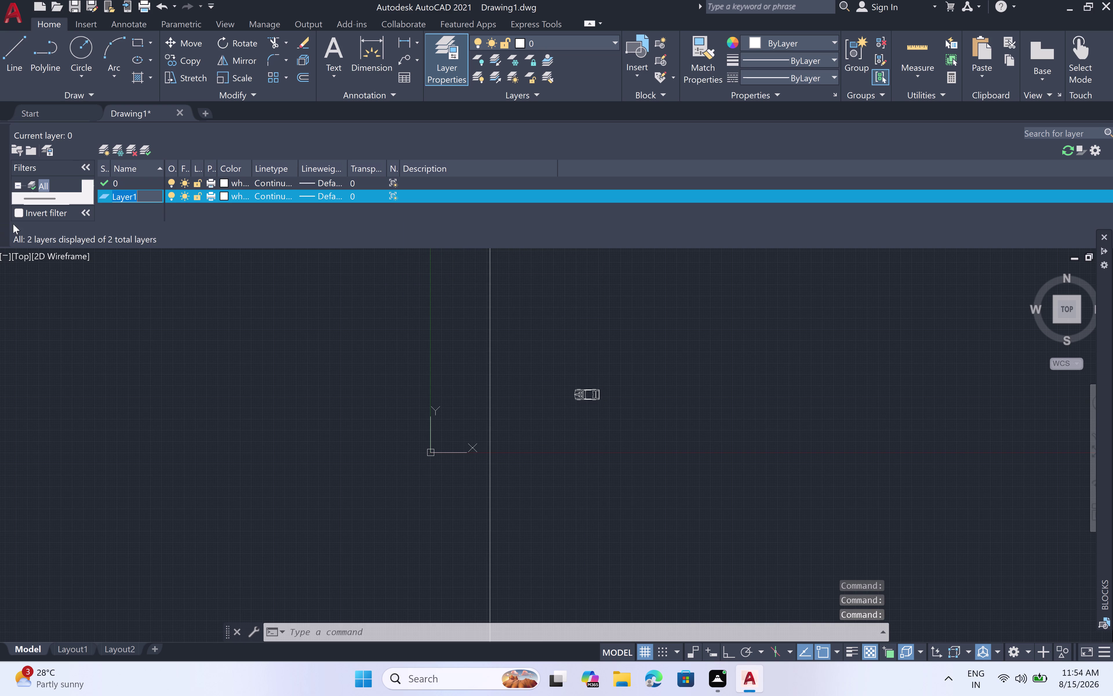
key(BackSpace)
key(BackSpace)
key(BackSpace)
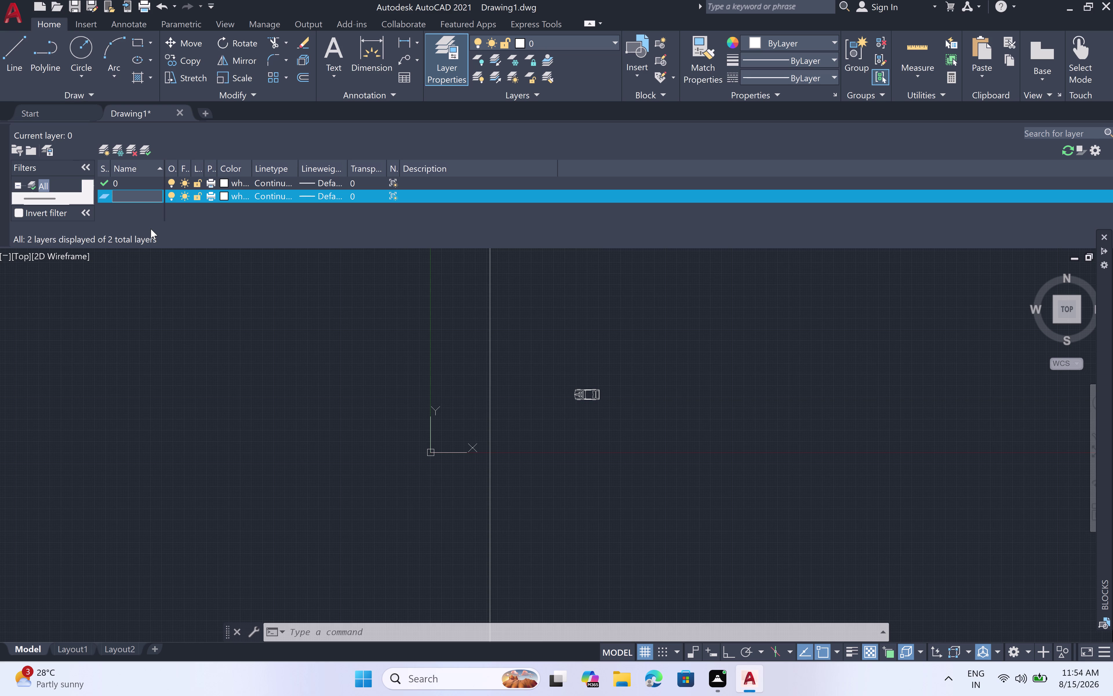
key(b)
text(O)
text(UNDRY)
Give the BOUNDRY layer index colour 160.
double_click(225, 195)
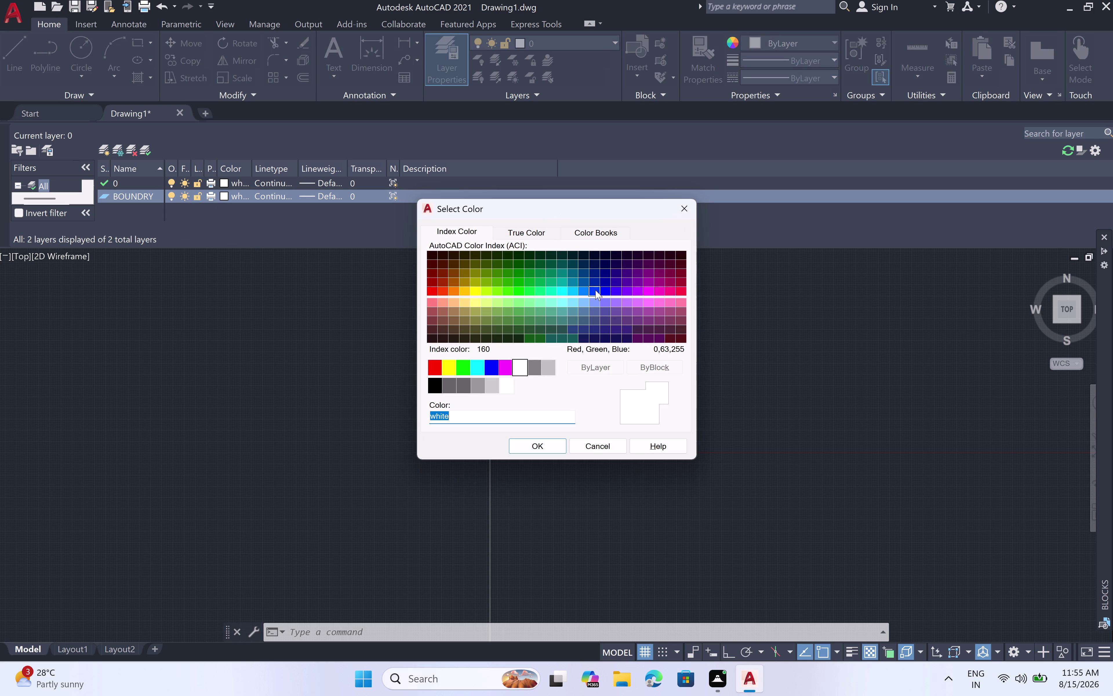
click(596, 290)
click(551, 448)
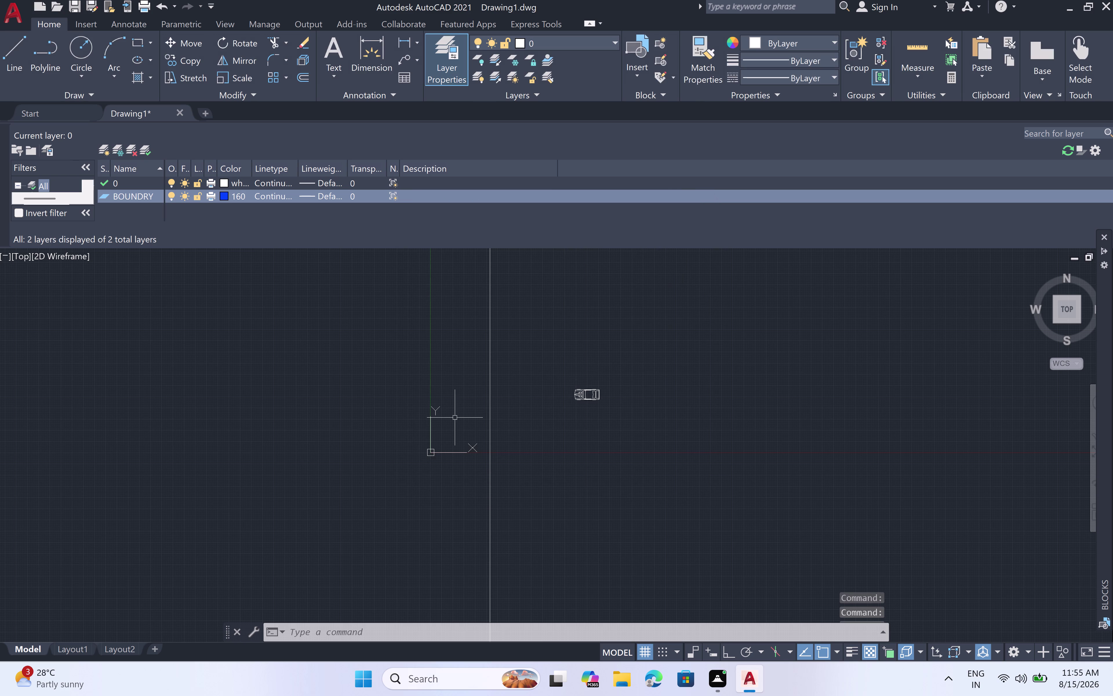
right_click(205, 219)
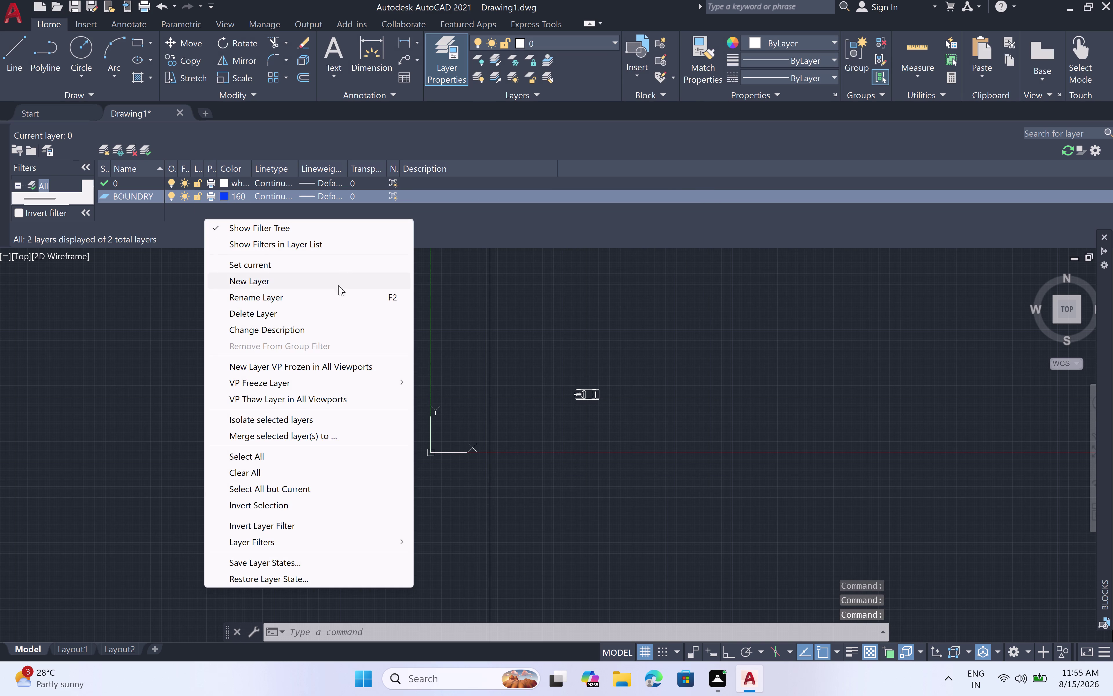
Add another new layer and name it WALLS.
click(314, 278)
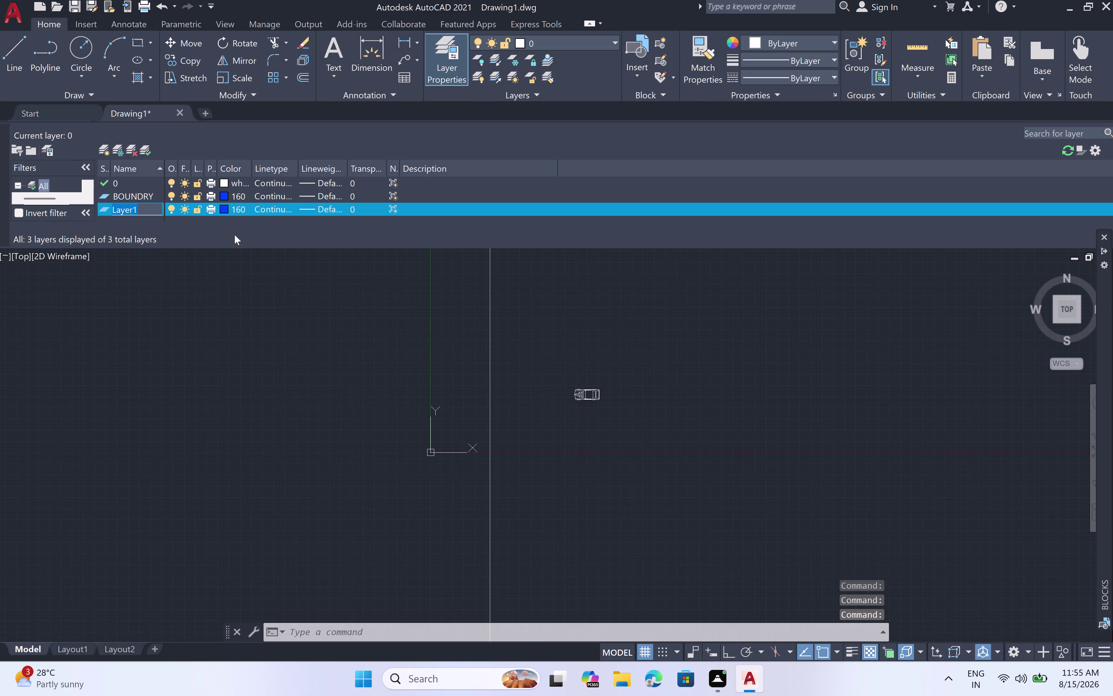
key(BackSpace)
key(BackSpace)
key(BackSpace)
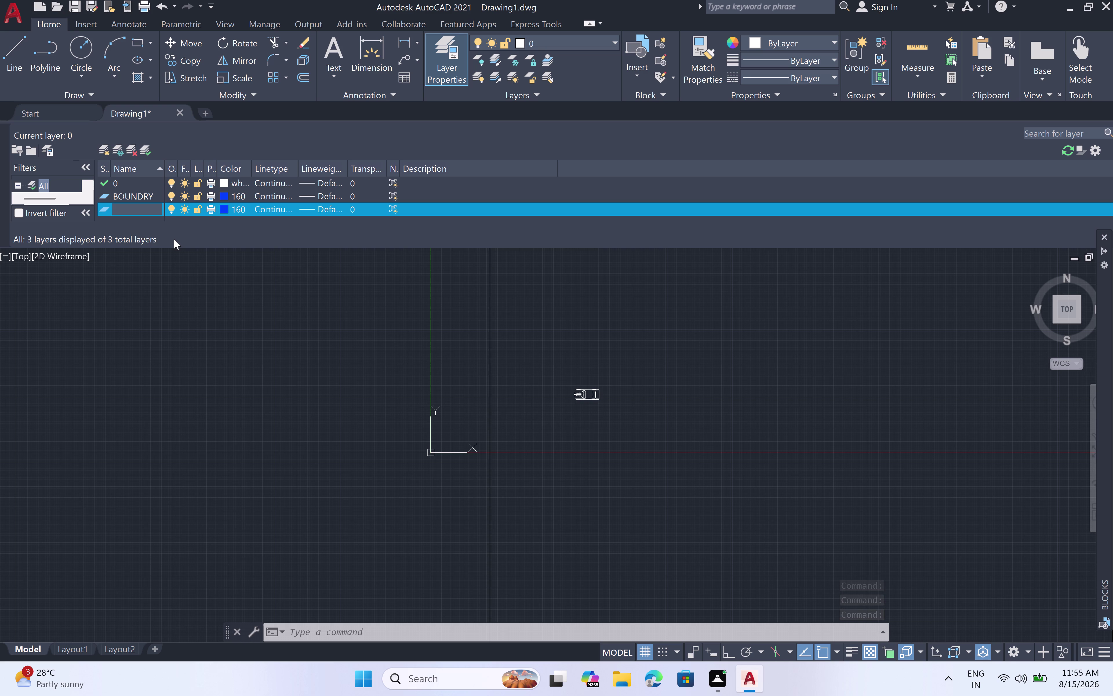
text(WALL)
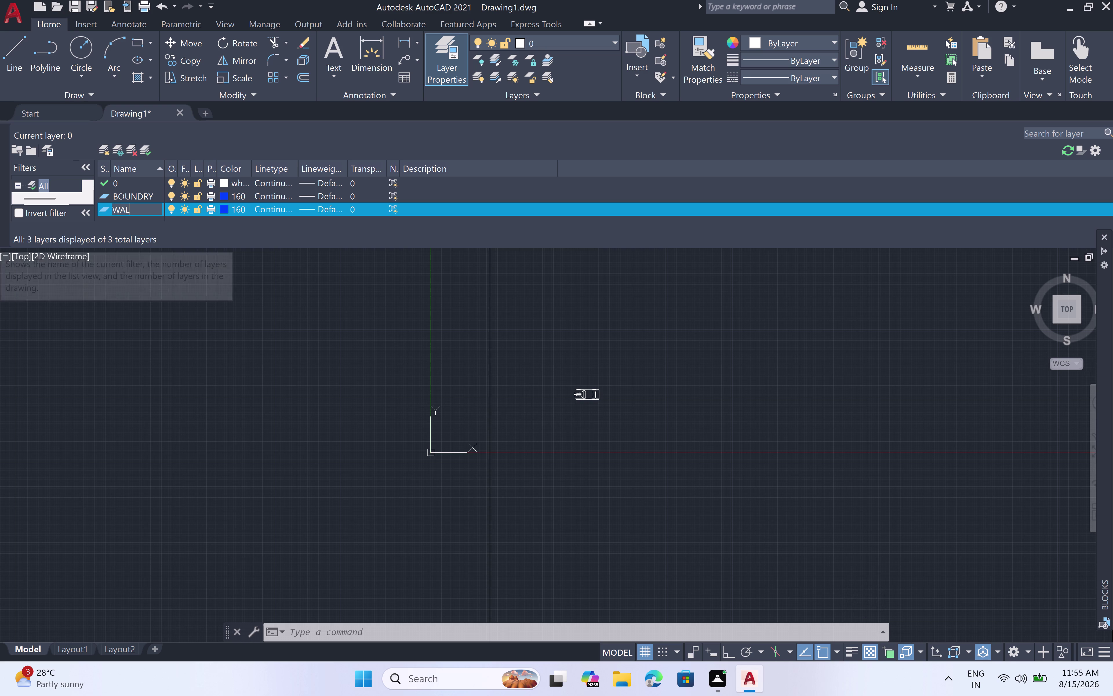
text(S)
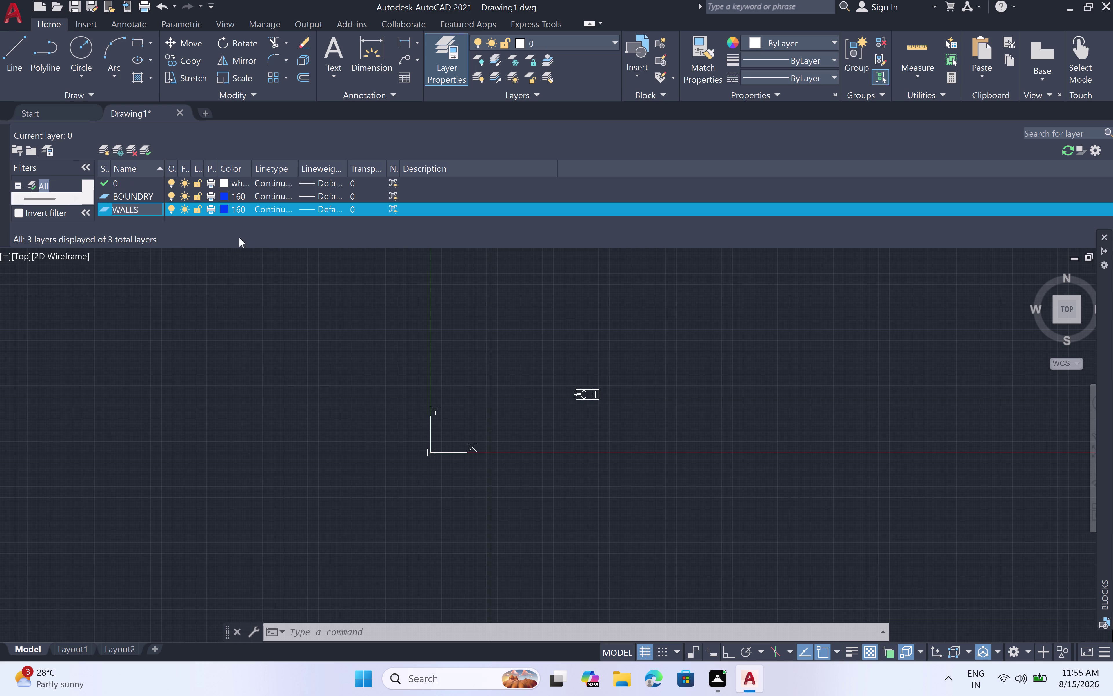
Set the WALLS layer colour to index 140.
click(222, 207)
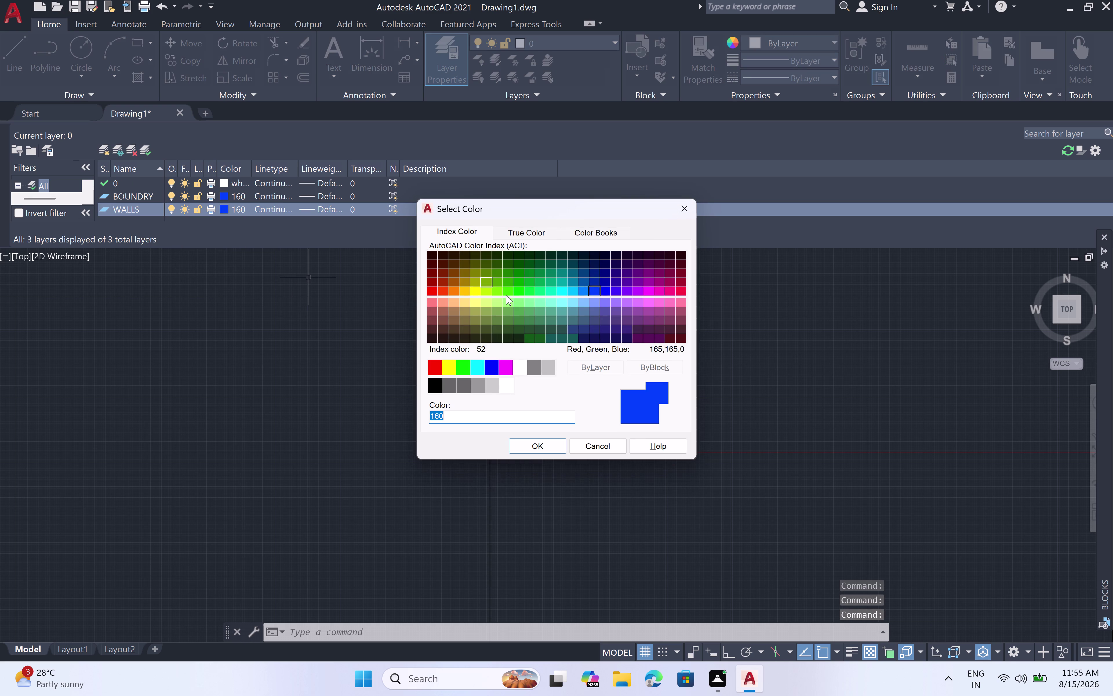
click(571, 286)
click(560, 288)
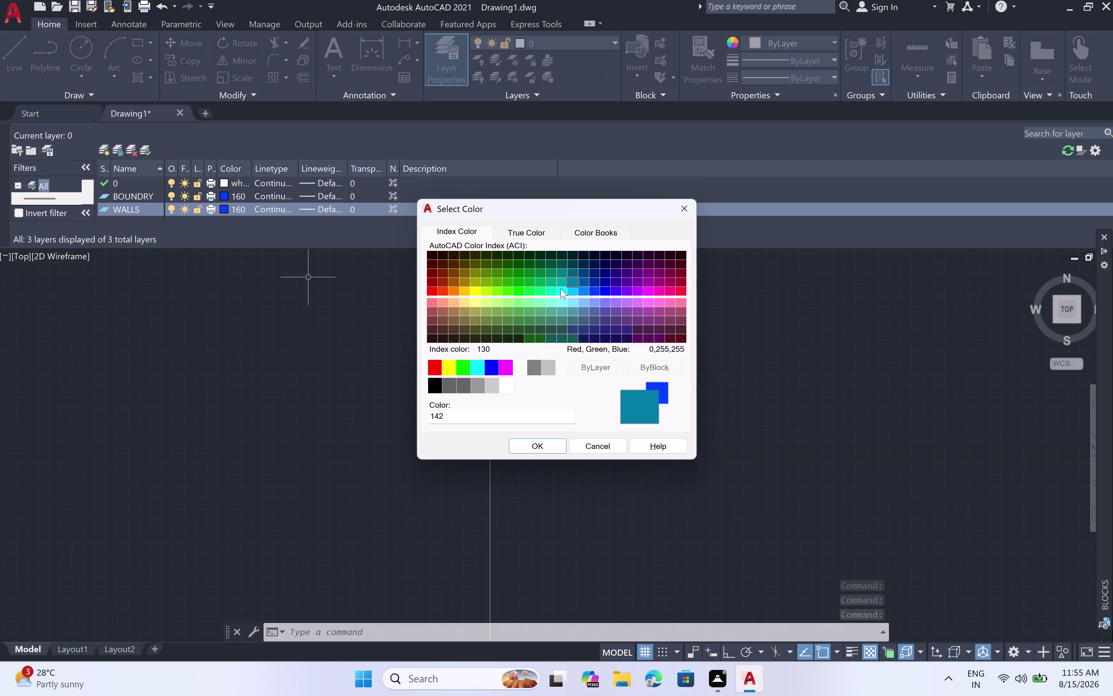
click(573, 292)
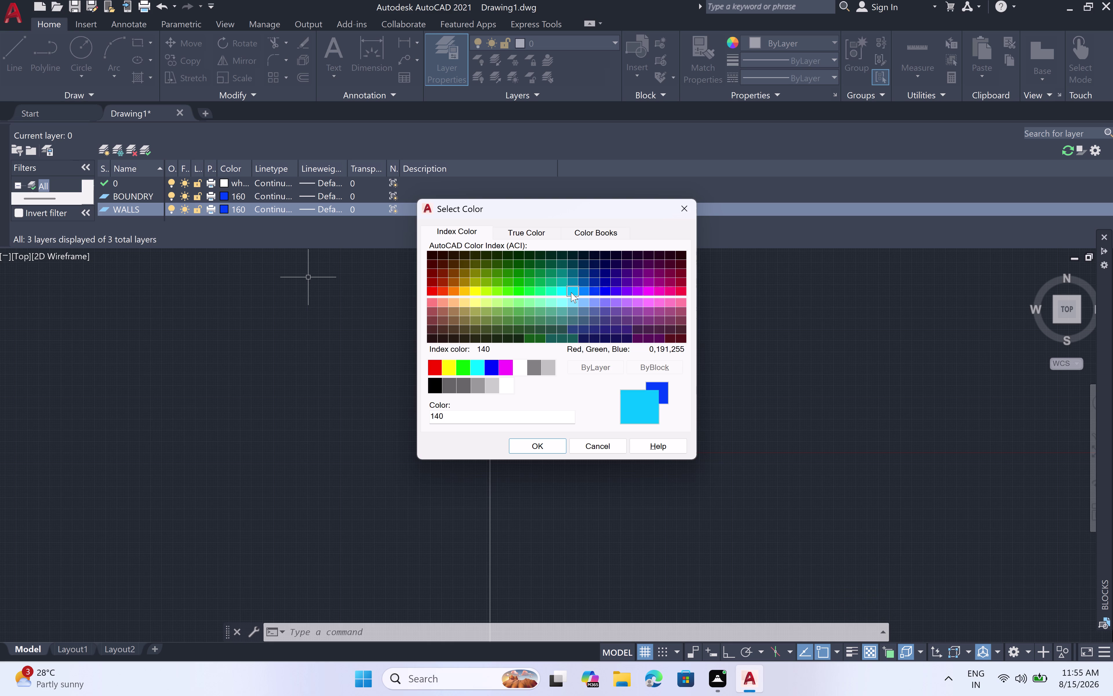
click(549, 448)
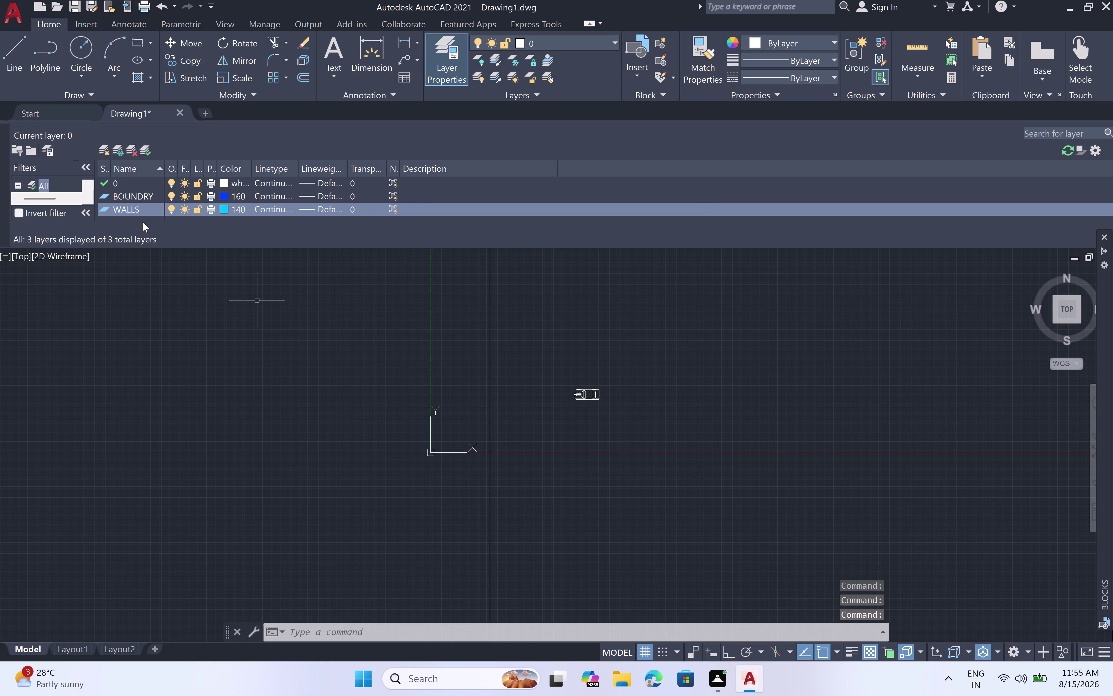
right_click(143, 221)
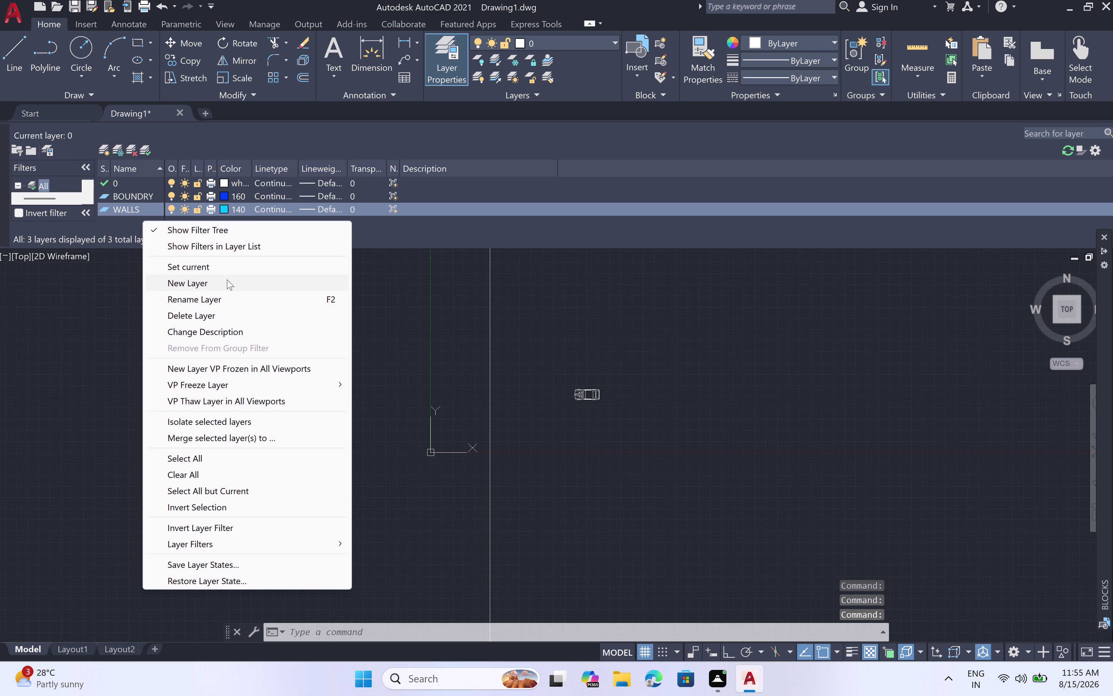
Create a new layer named COLUMNS.
click(218, 286)
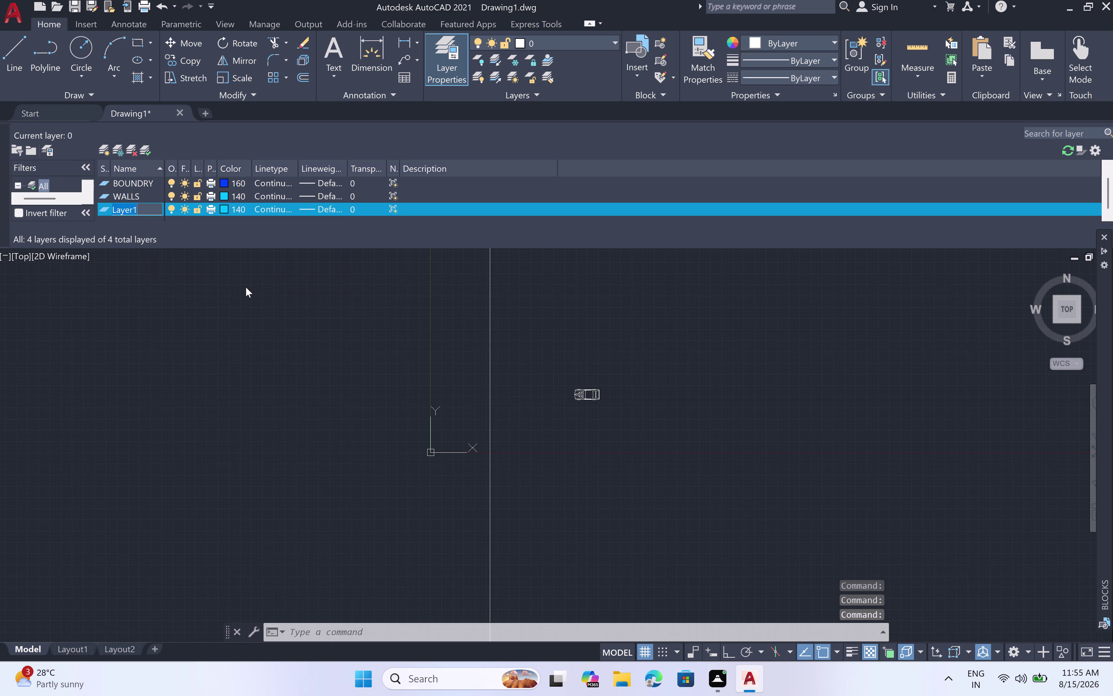
key(BackSpace)
text(CO)
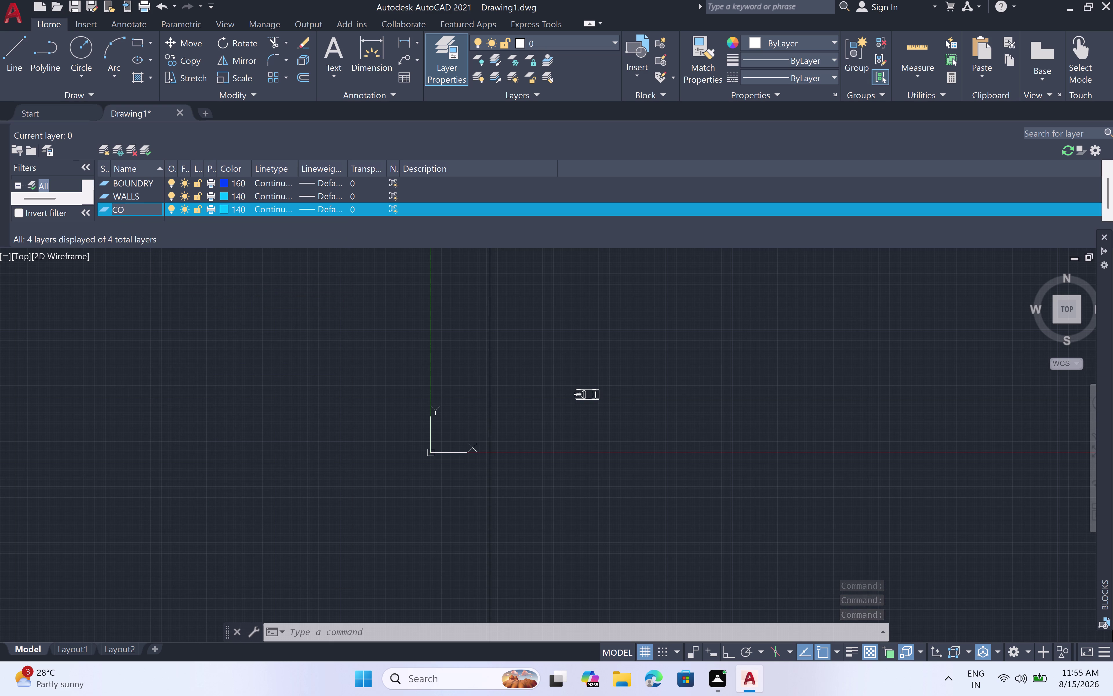
text(LUM)
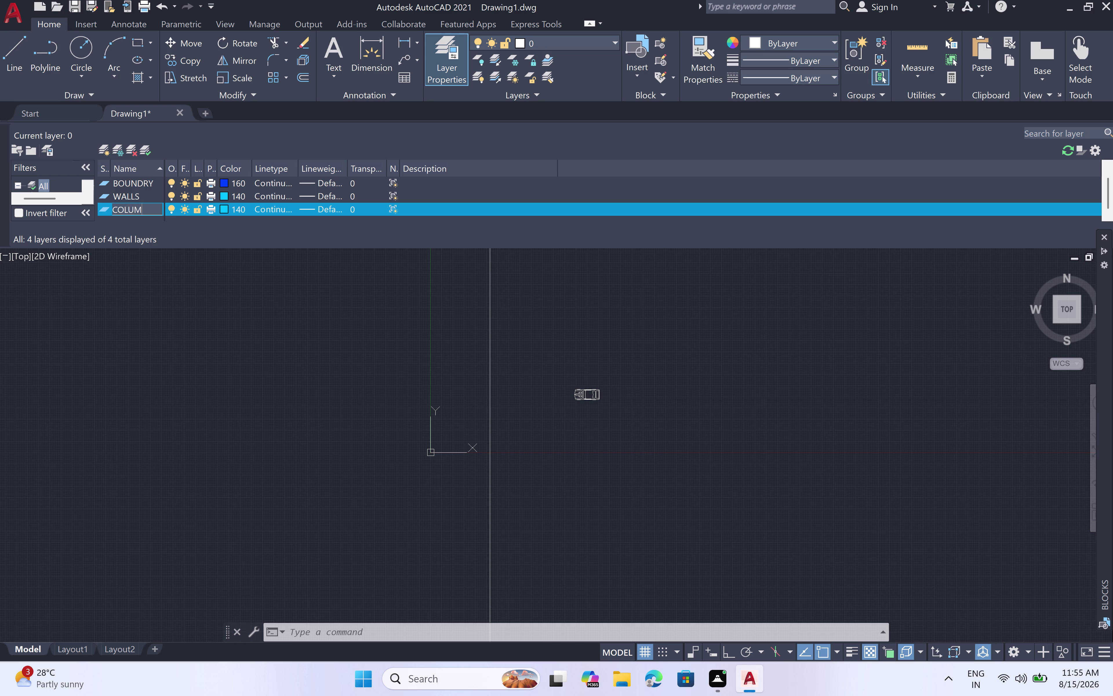
text(NS)
Set the COLUMNS layer colour to index 211.
click(224, 209)
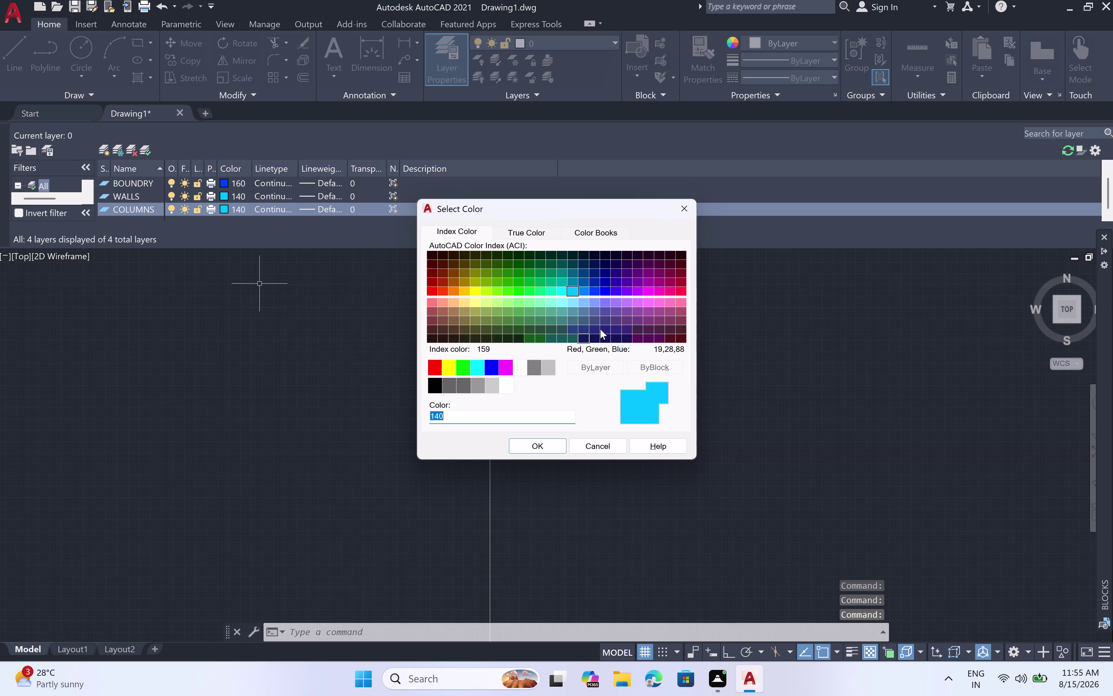
click(649, 300)
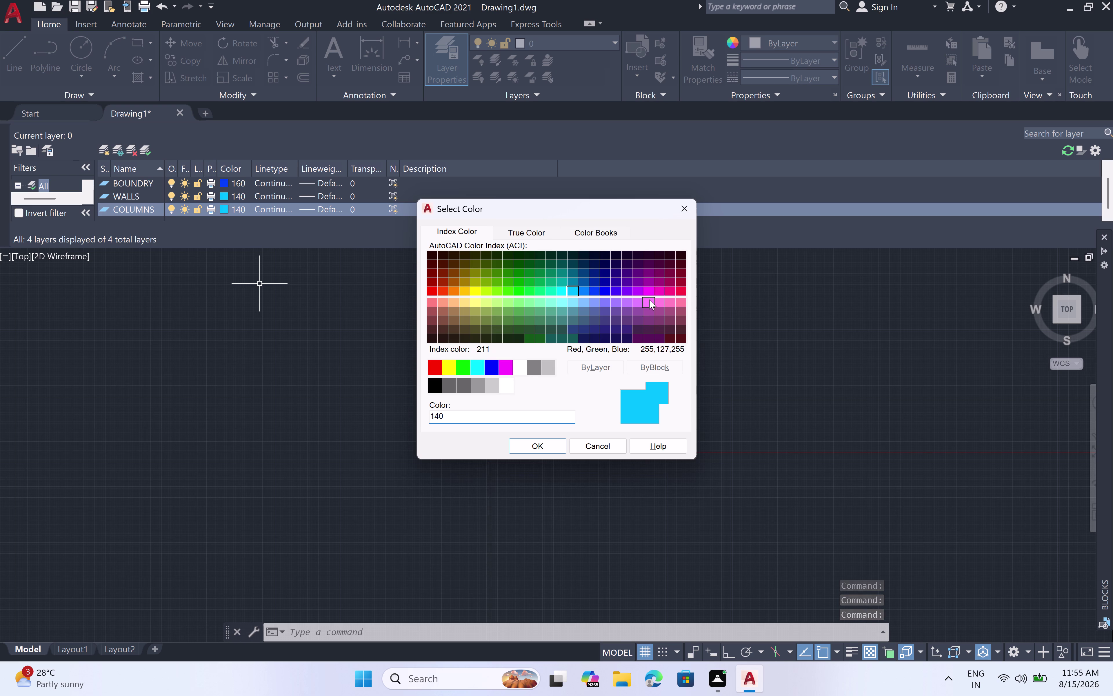
click(551, 449)
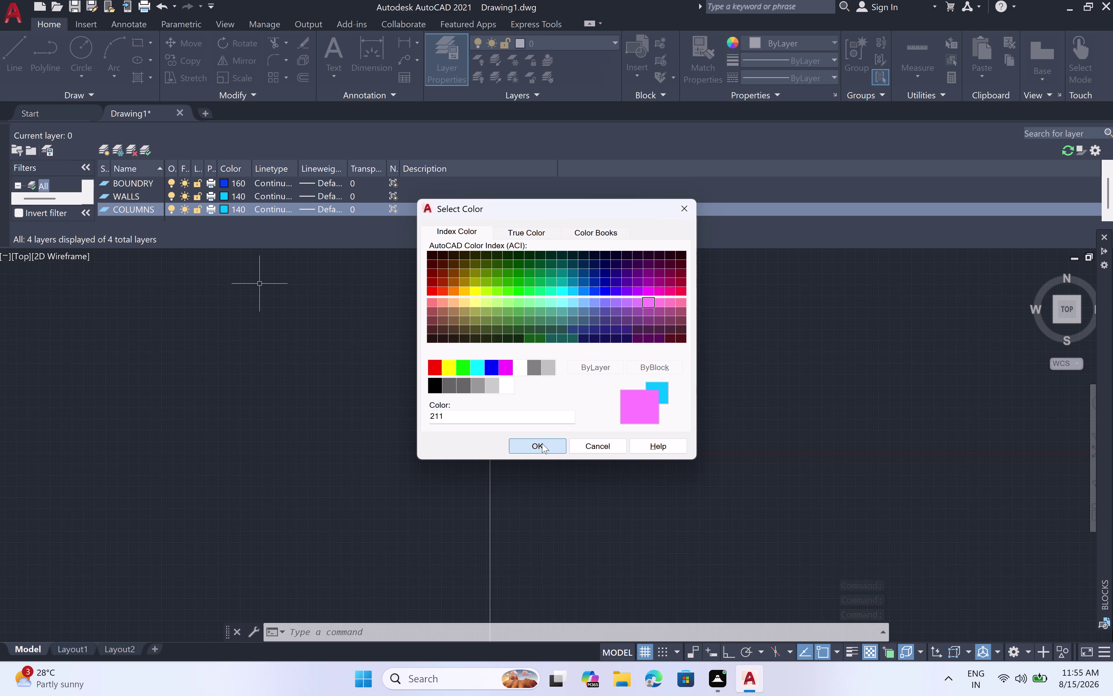
scroll(down, 3)
scroll(up, 3)
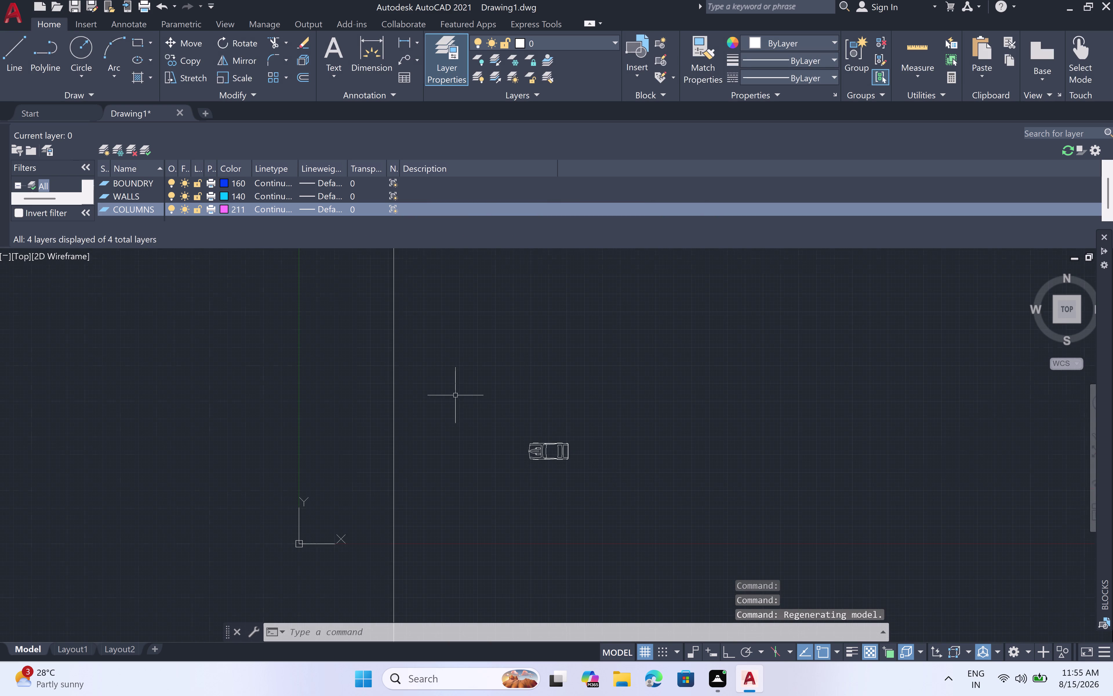
click(595, 434)
Move the sports car block into the construction-line corner and close the layer manager.
drag(496, 502, 497, 499)
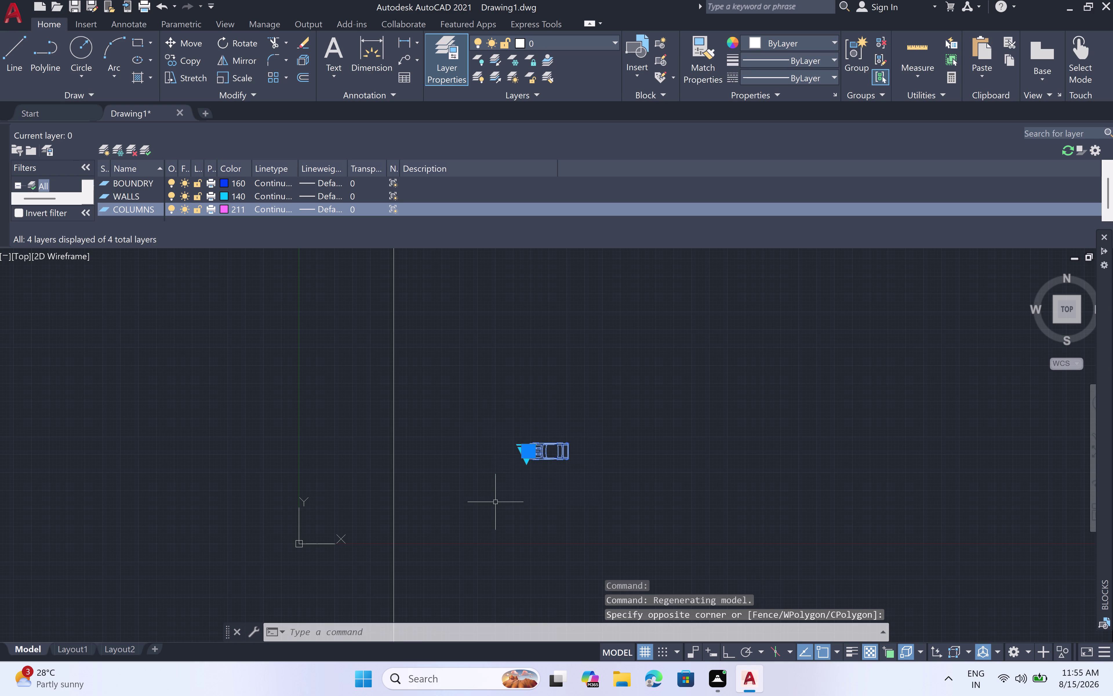
key(m)
key(space)
click(547, 458)
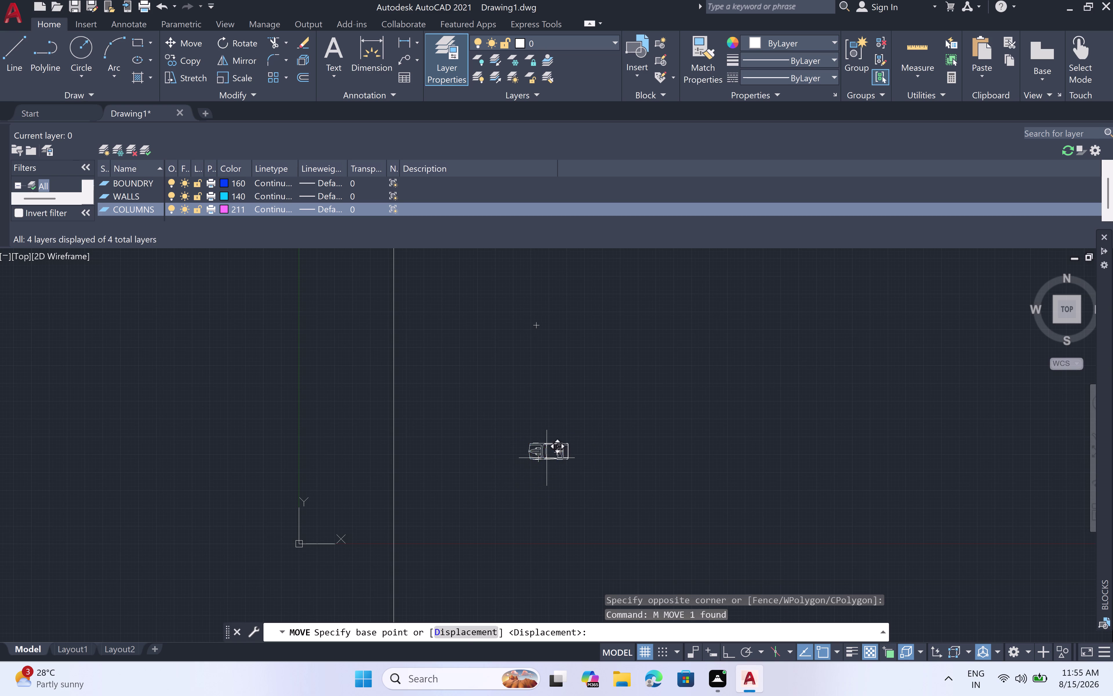
click(854, 337)
scroll(down, 3)
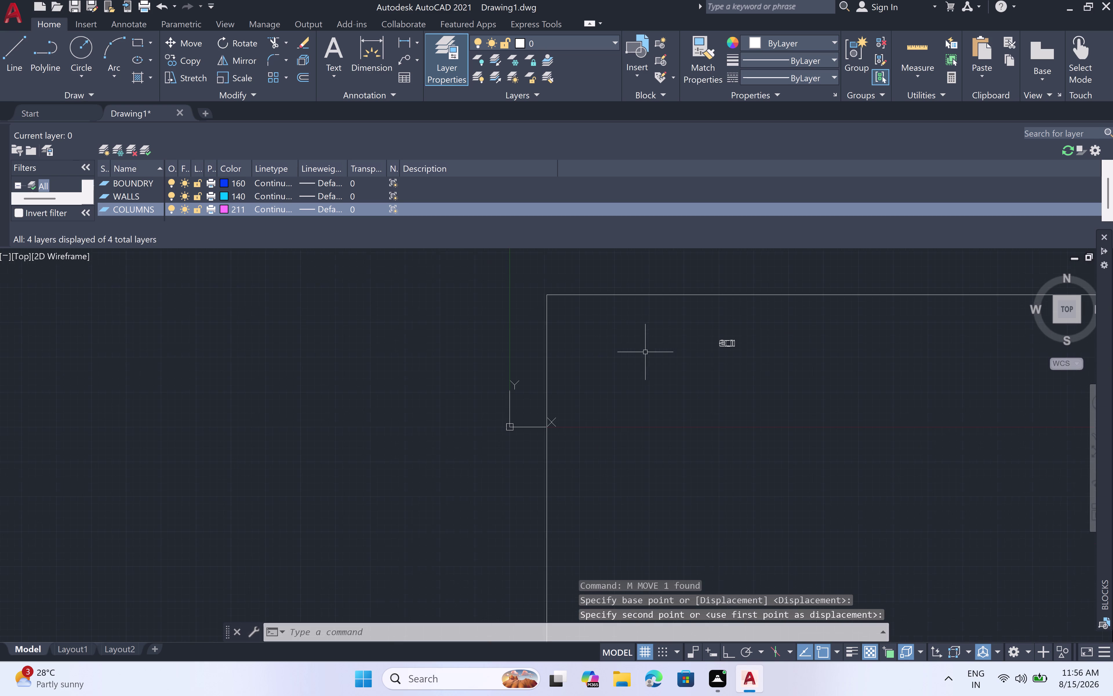
middle_drag(624, 334, 625, 466)
drag(586, 403, 589, 402)
click(591, 403)
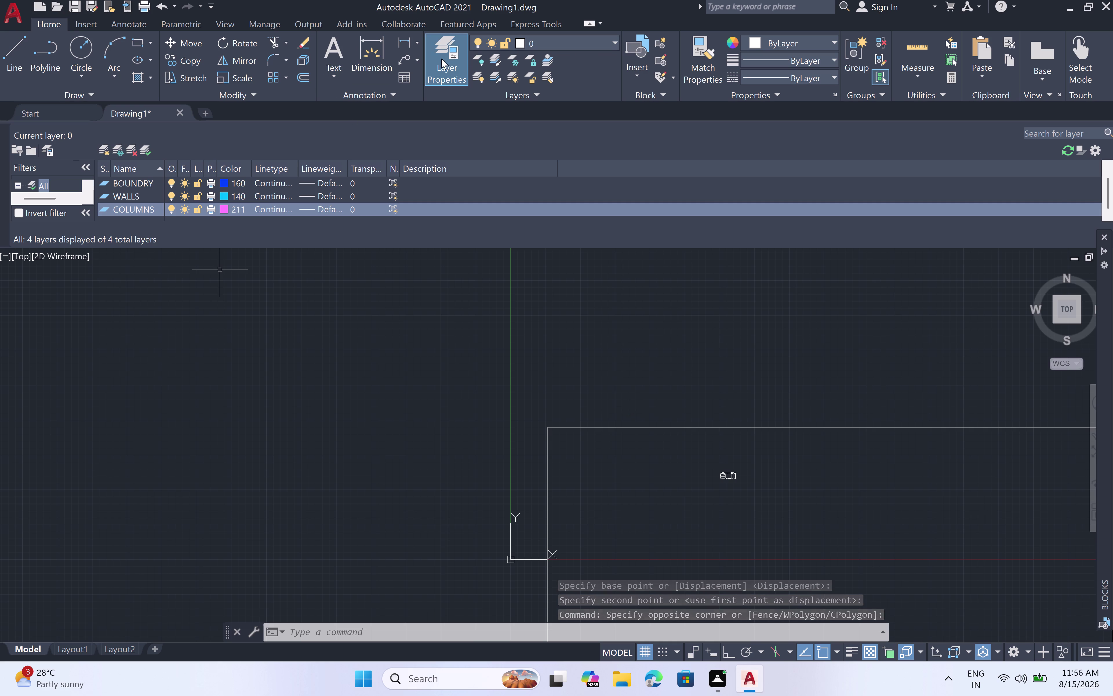
click(444, 65)
Make BOUNDRY current and move the two corner lines onto the BOUNDRY layer.
double_click(615, 40)
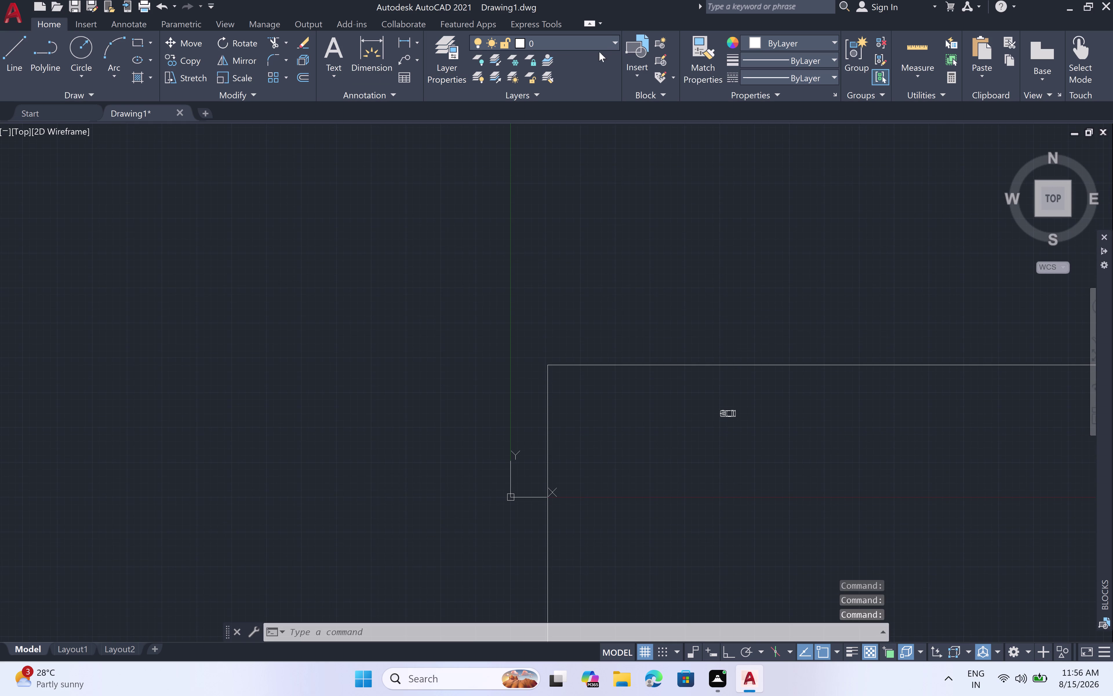
click(615, 41)
click(555, 73)
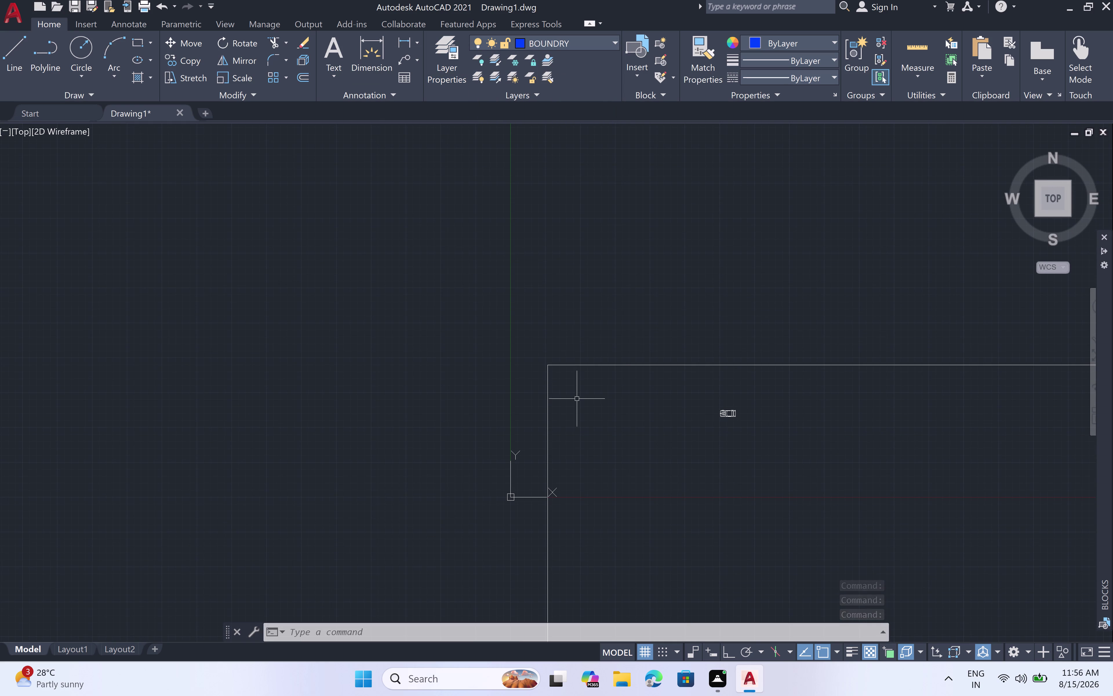
click(626, 356)
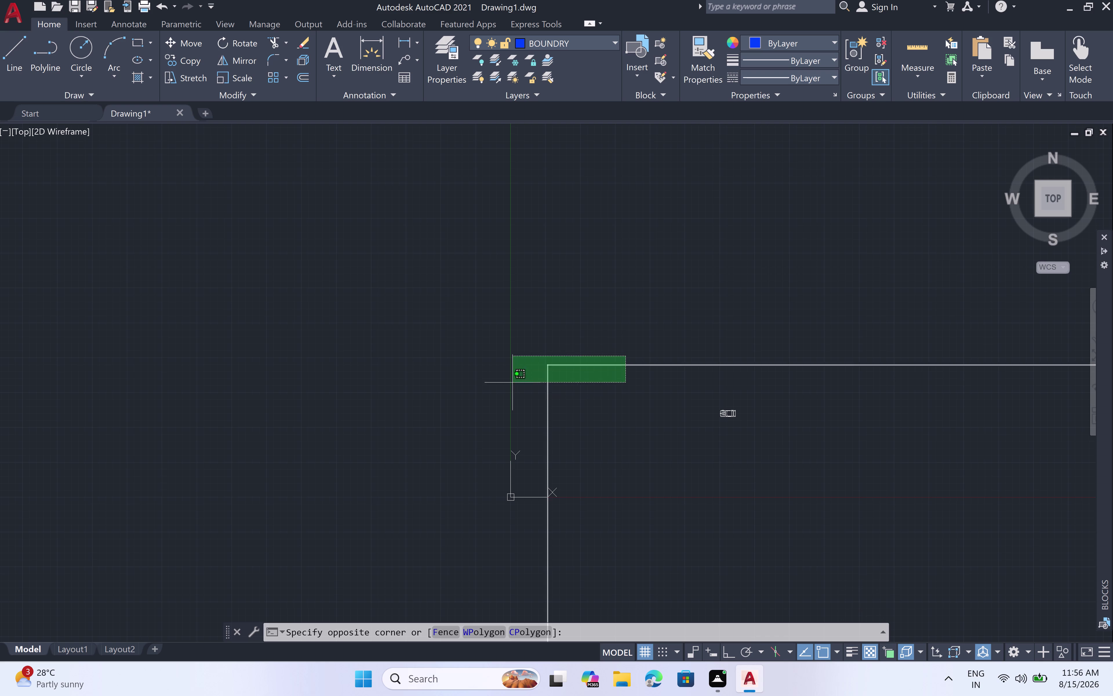
click(520, 406)
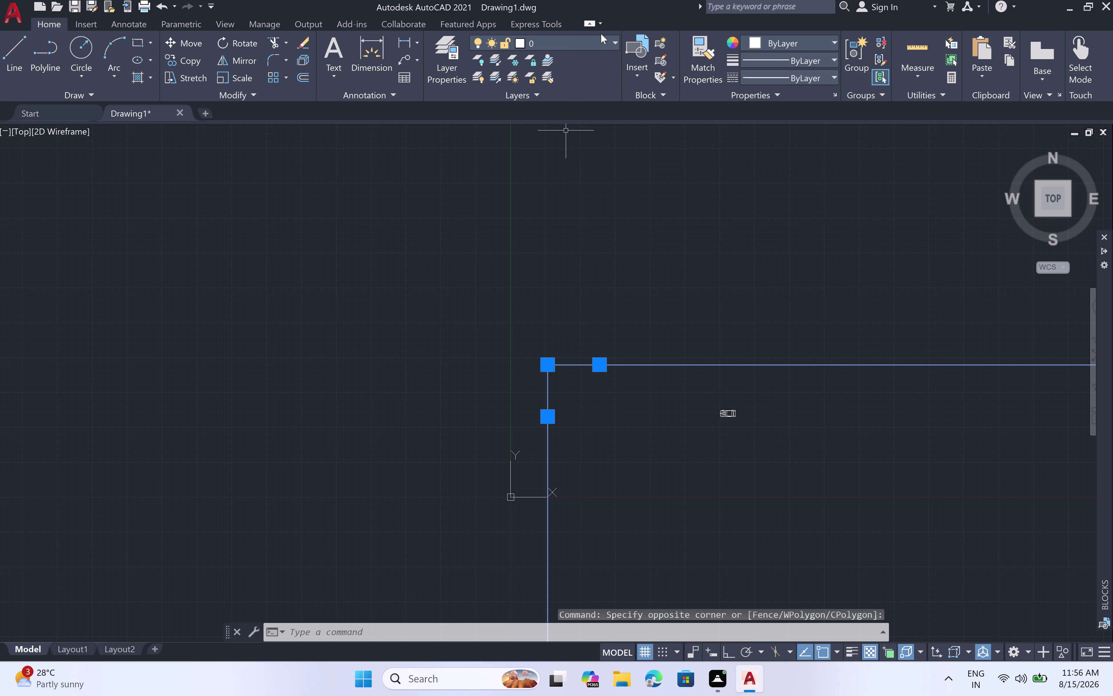
click(612, 41)
click(593, 79)
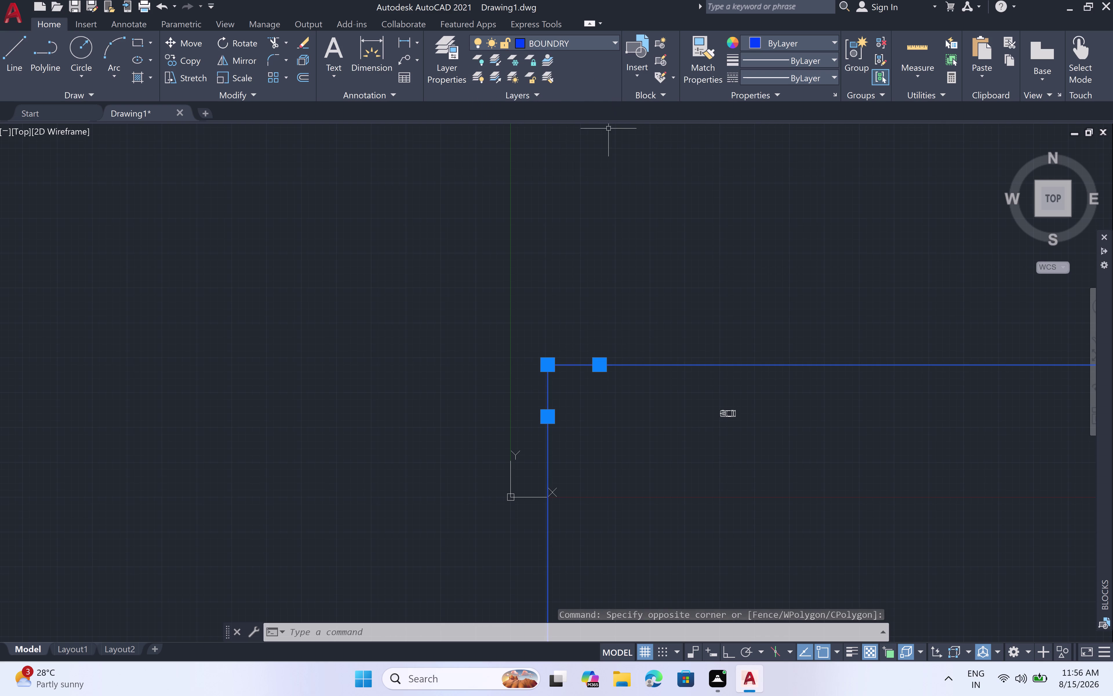
Stretch the shared corner grip, then cancel with Esc, leaving the lines unchanged.
click(552, 365)
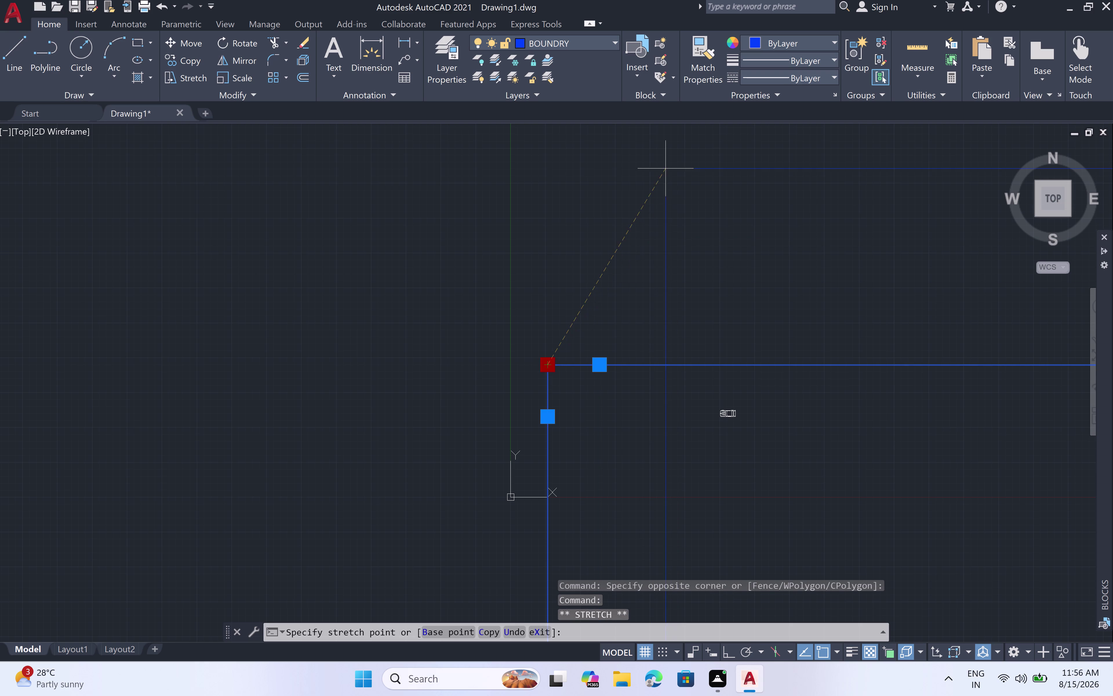
scroll(down, 3)
middle_drag(661, 165, 616, 452)
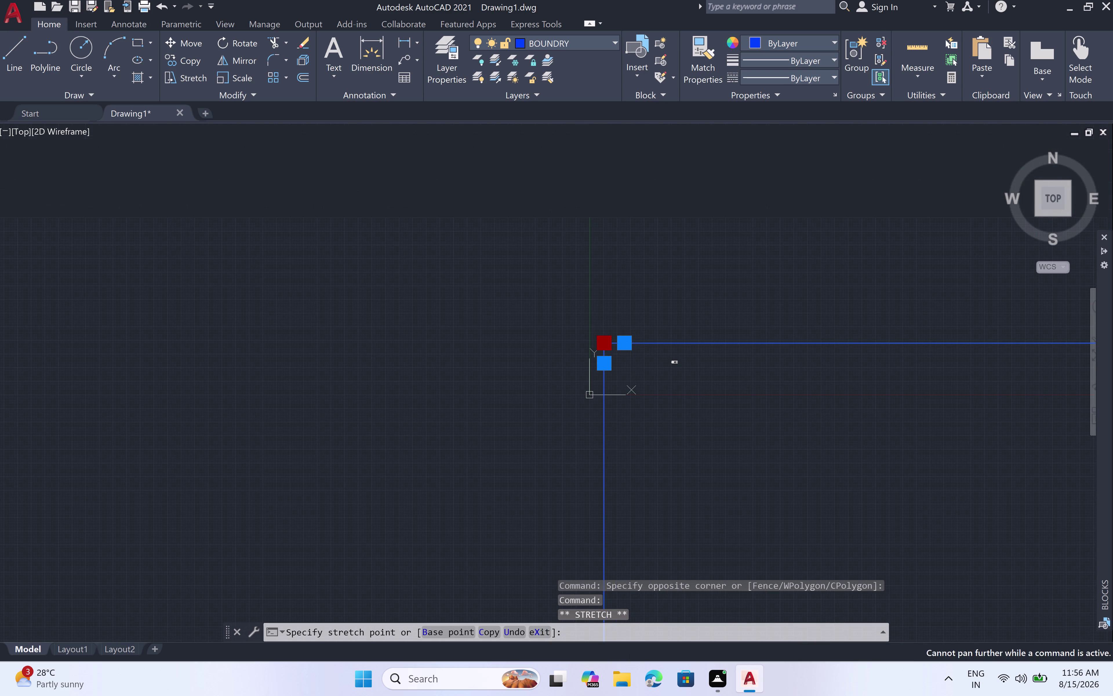
click(676, 161)
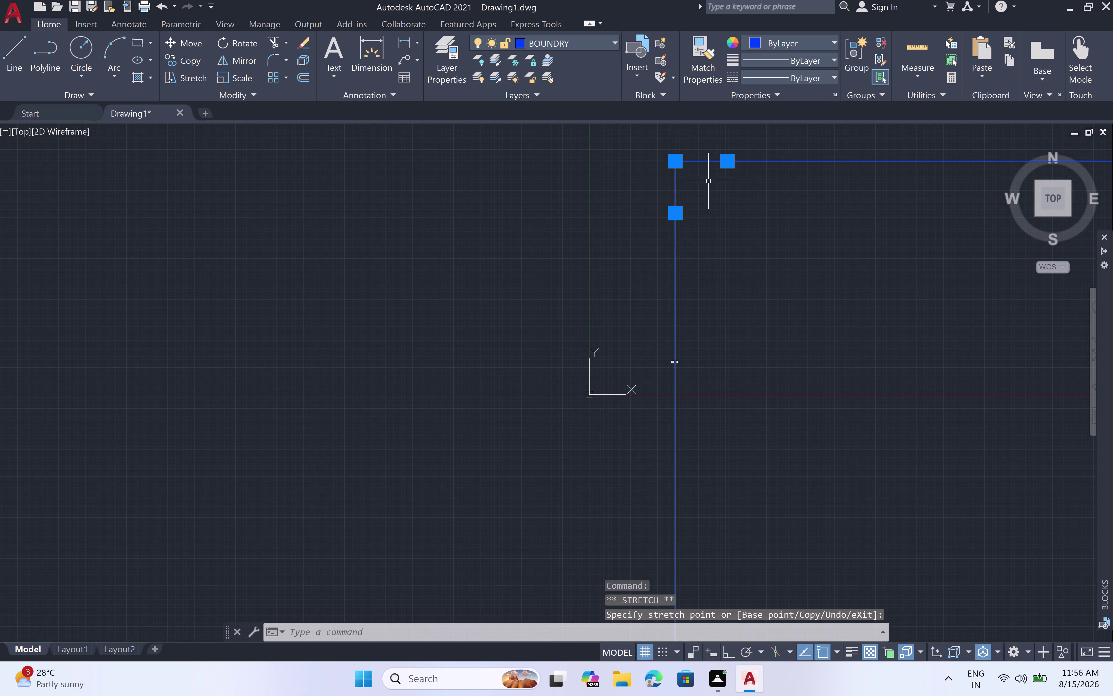
middle_drag(720, 299, 419, 410)
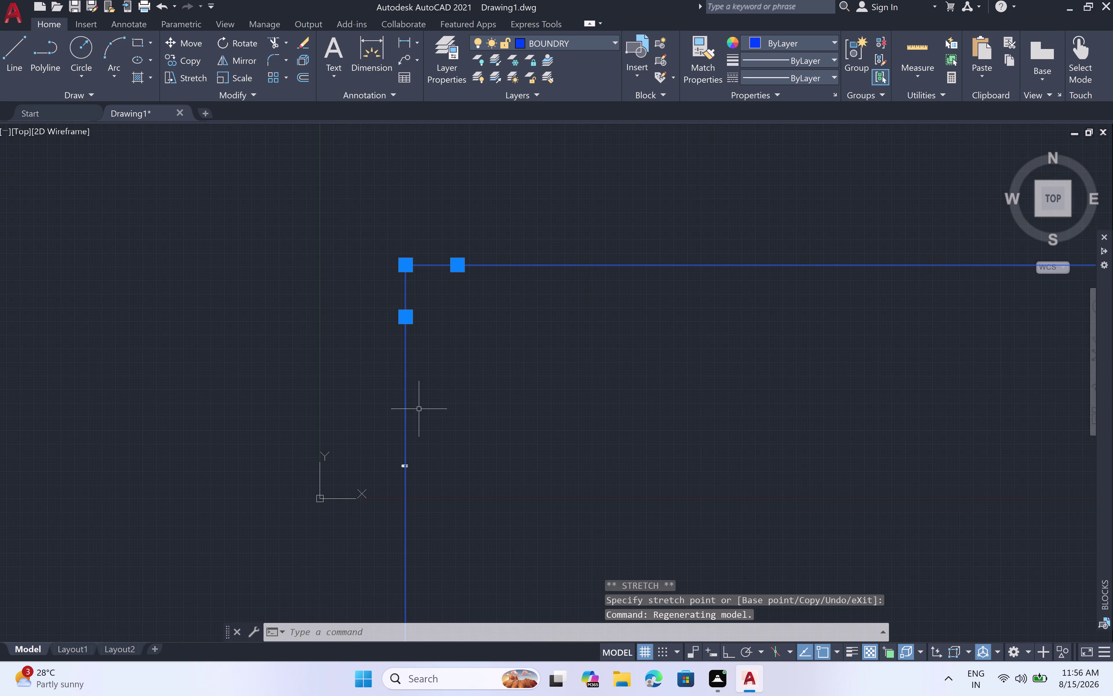
key(Escape)
scroll(up, 3)
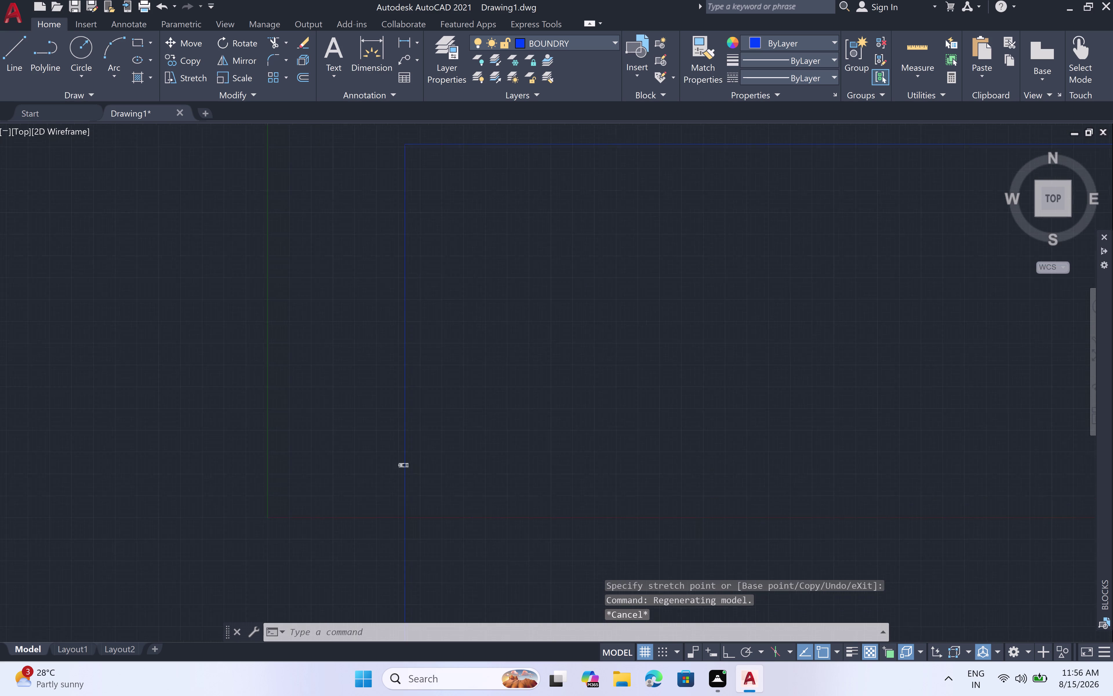
scroll(up, 3)
click(423, 441)
click(377, 482)
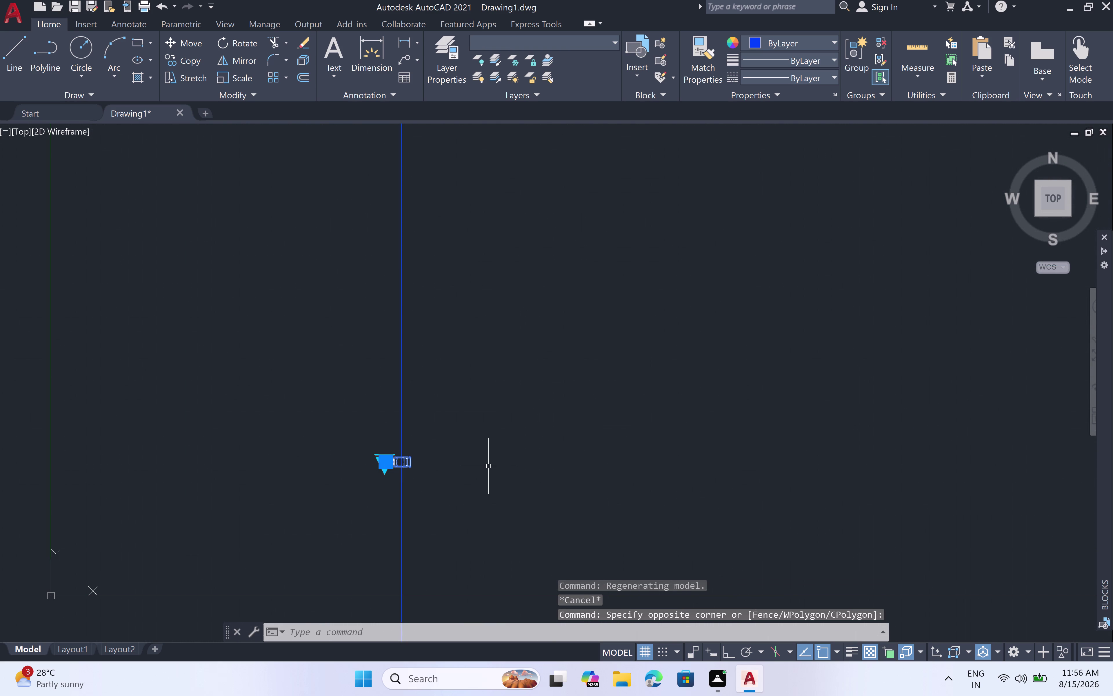
key(m)
key(space)
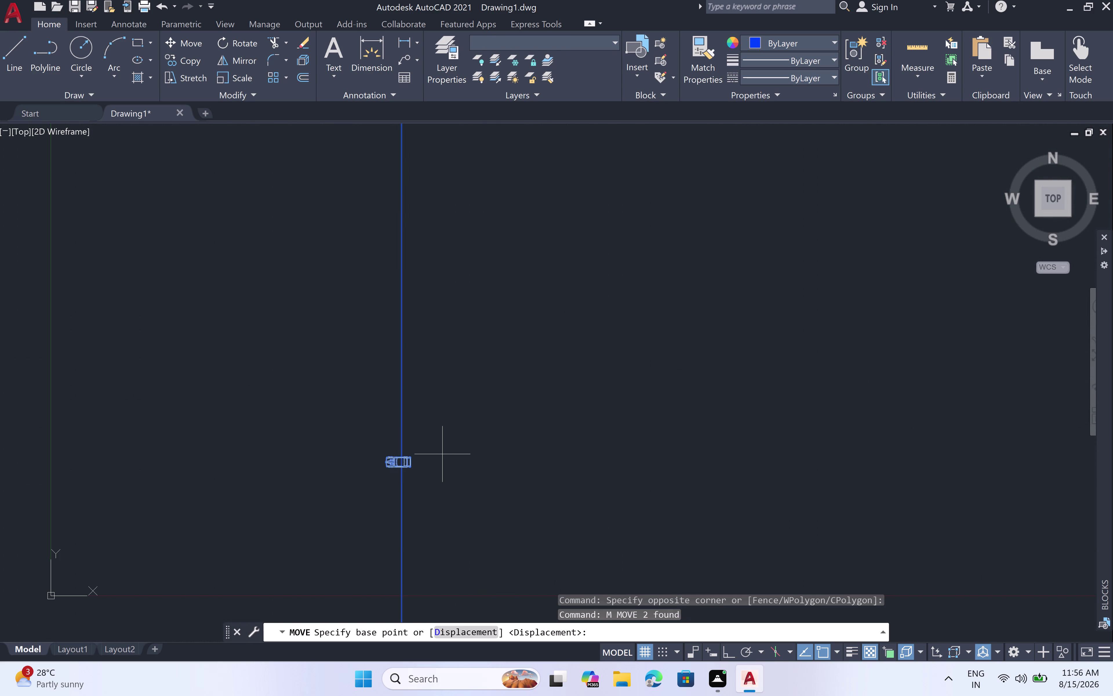
click(408, 465)
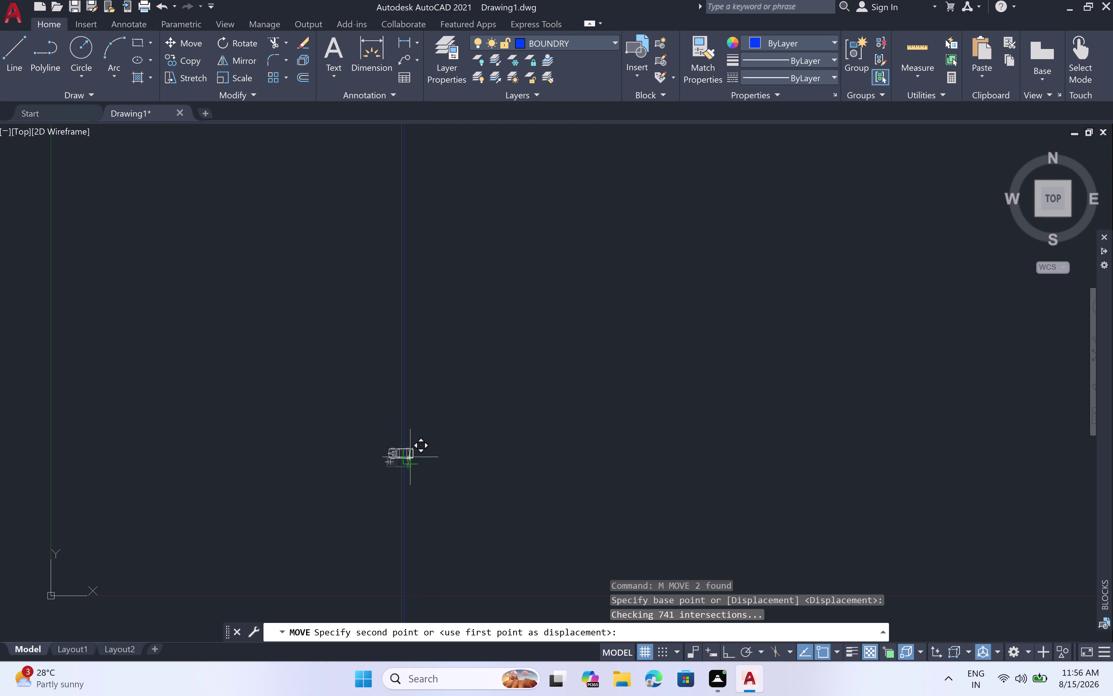
key(Escape)
scroll(up, 3)
click(376, 508)
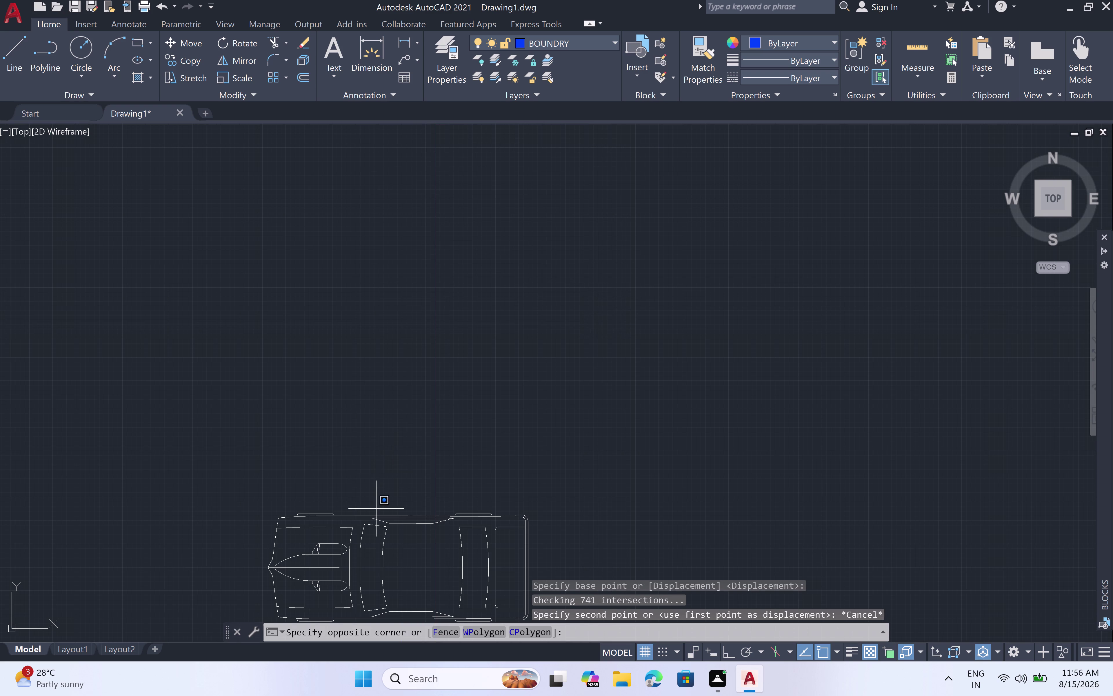
click(384, 529)
click(387, 529)
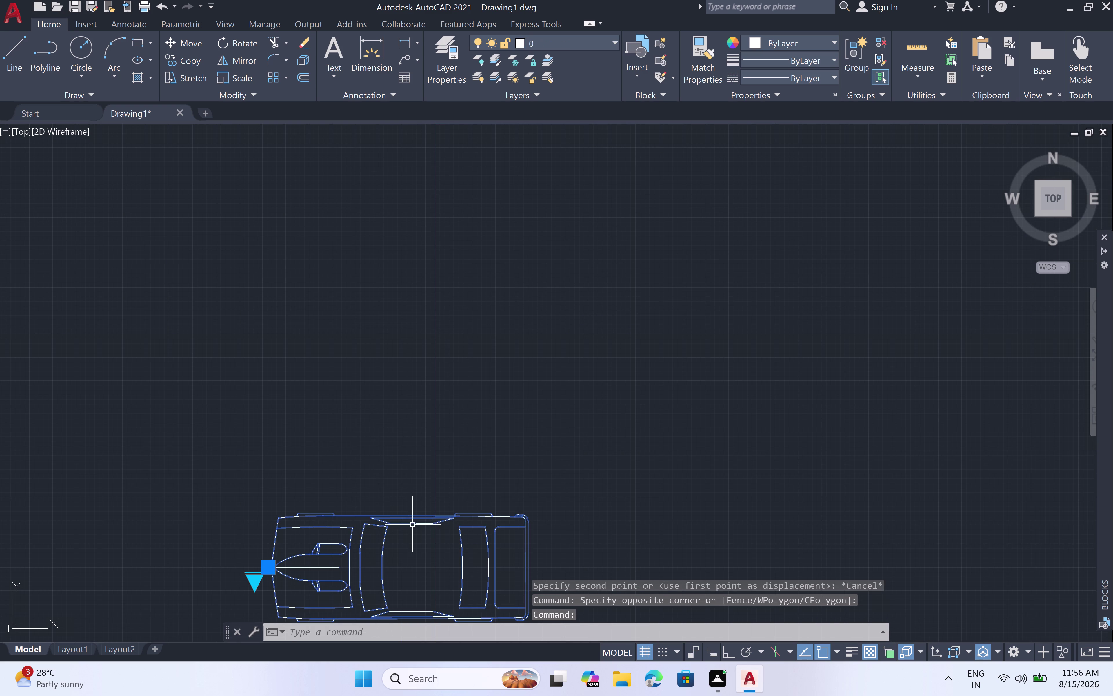
key(m)
key(space)
click(409, 517)
scroll(down, 3)
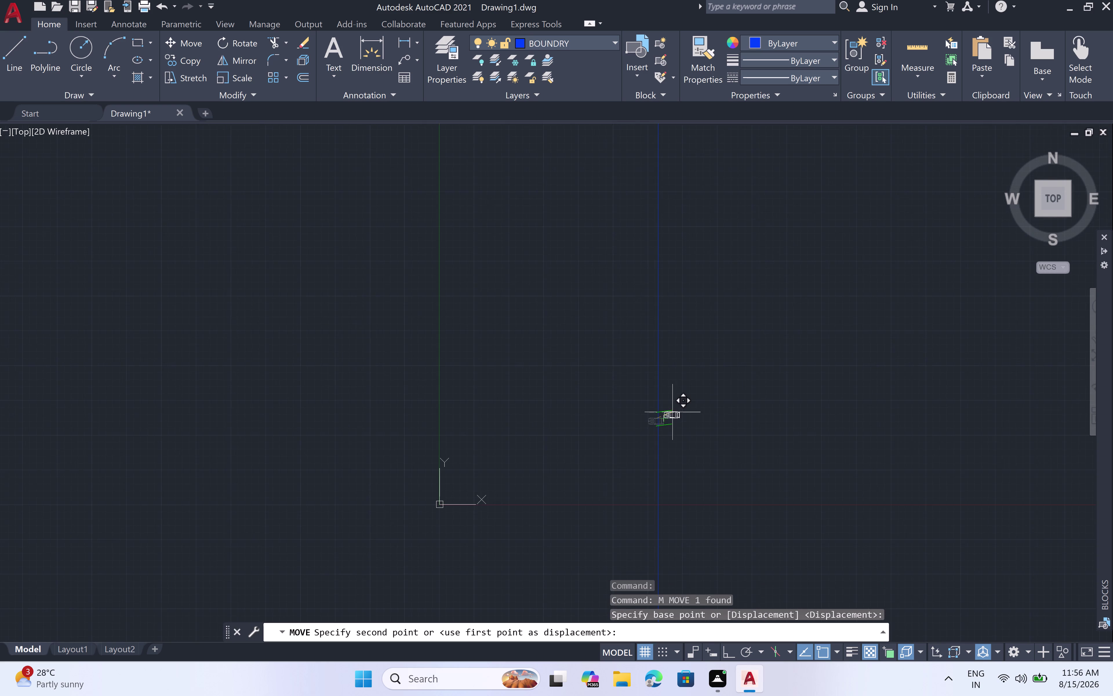
scroll(down, 3)
middle_drag(798, 301, 284, 398)
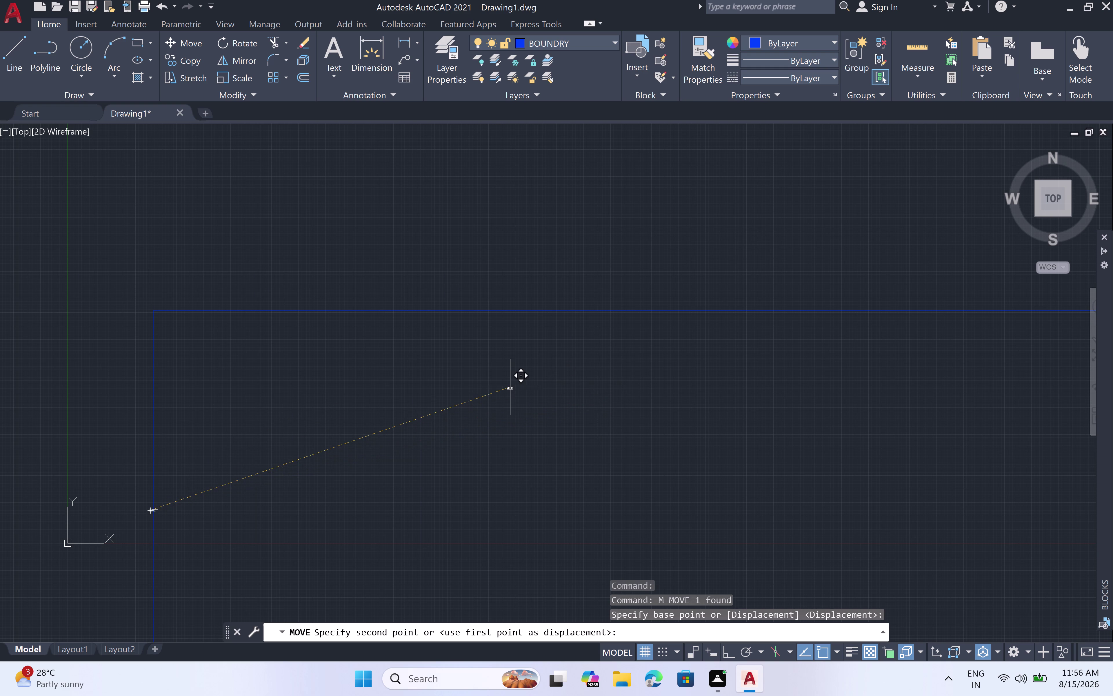
click(510, 387)
key(Escape)
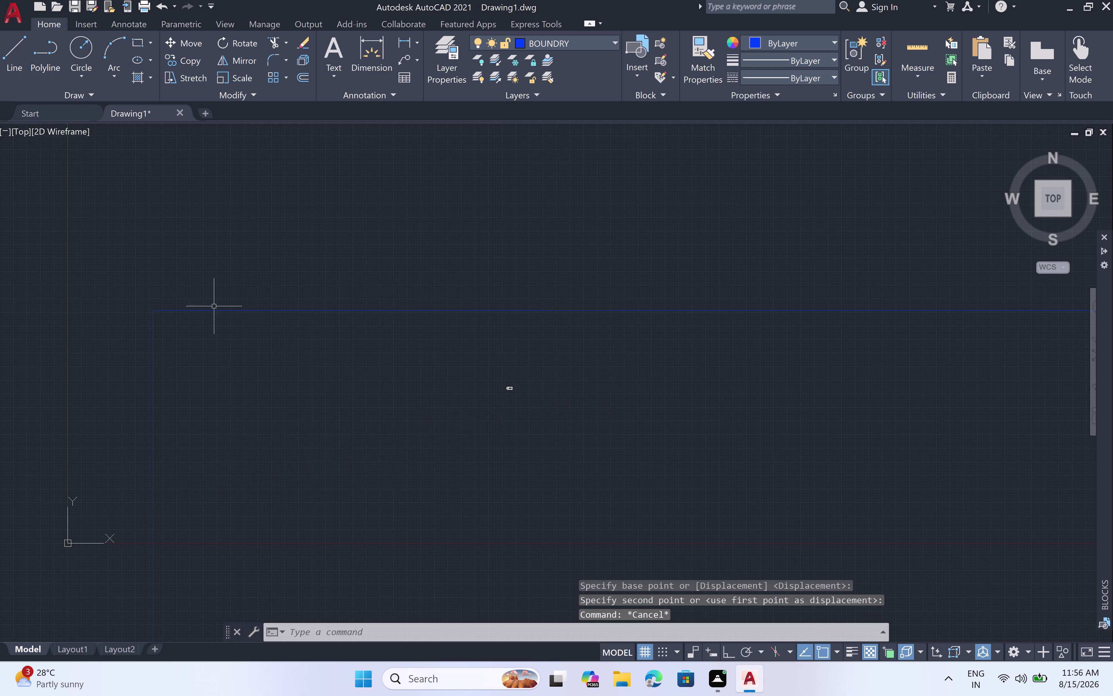
scroll(up, 3)
scroll(up, 3)
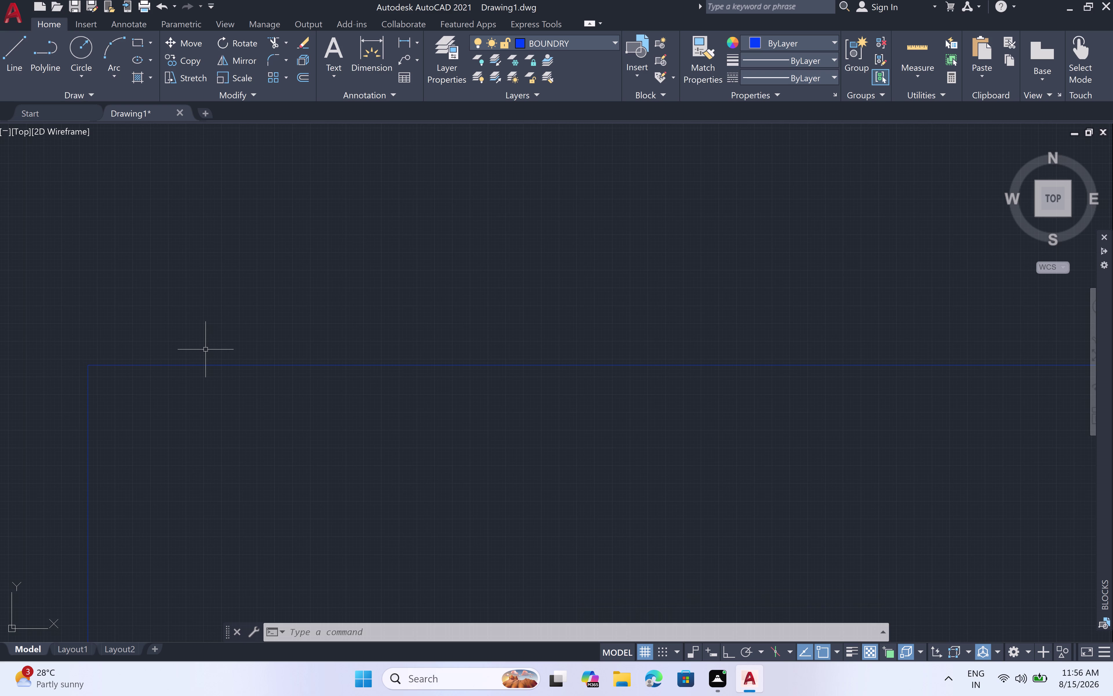
Start a line at the boundary corner with Ortho on and draw the 98'10.5" top edge.
text(L)
key(space)
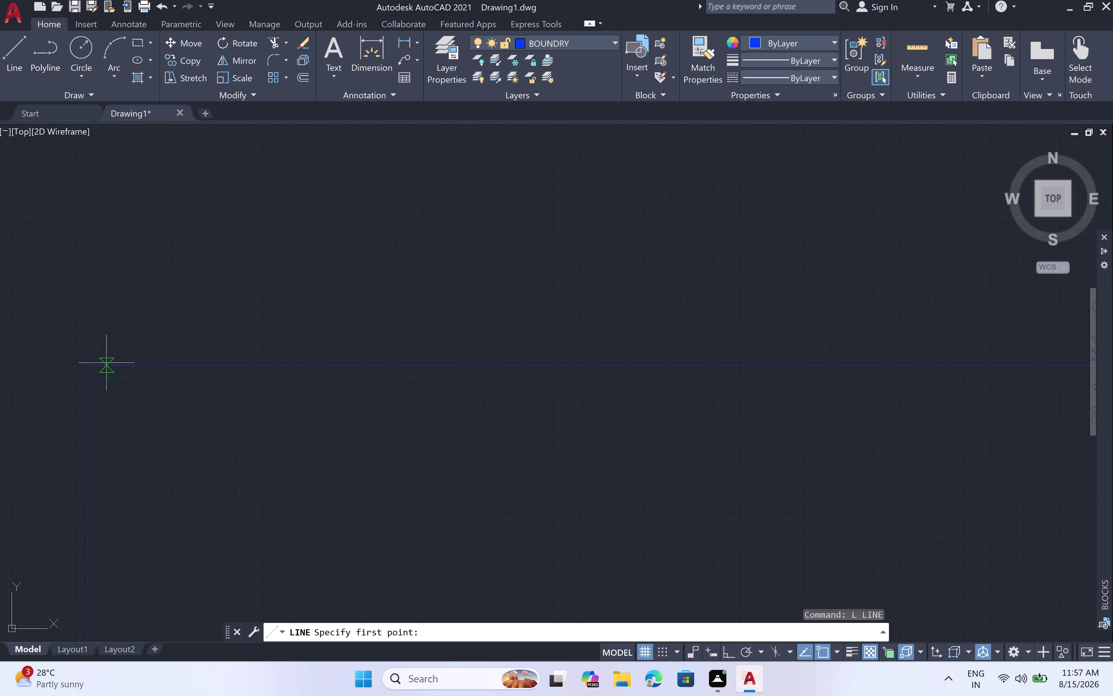
click(91, 368)
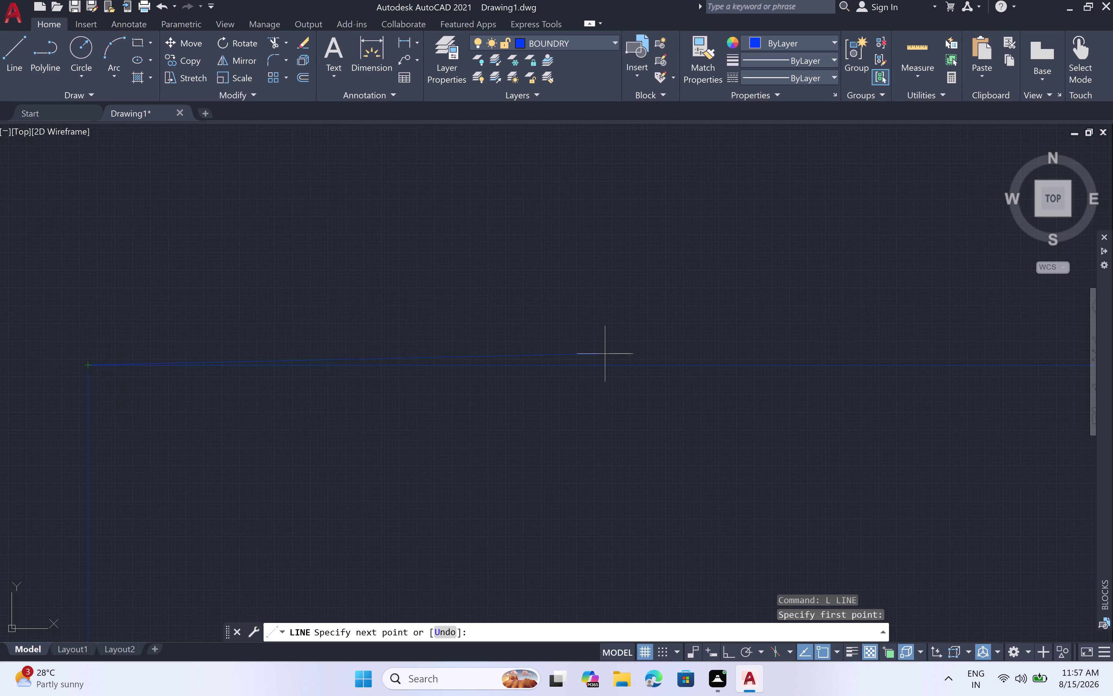
key(F8)
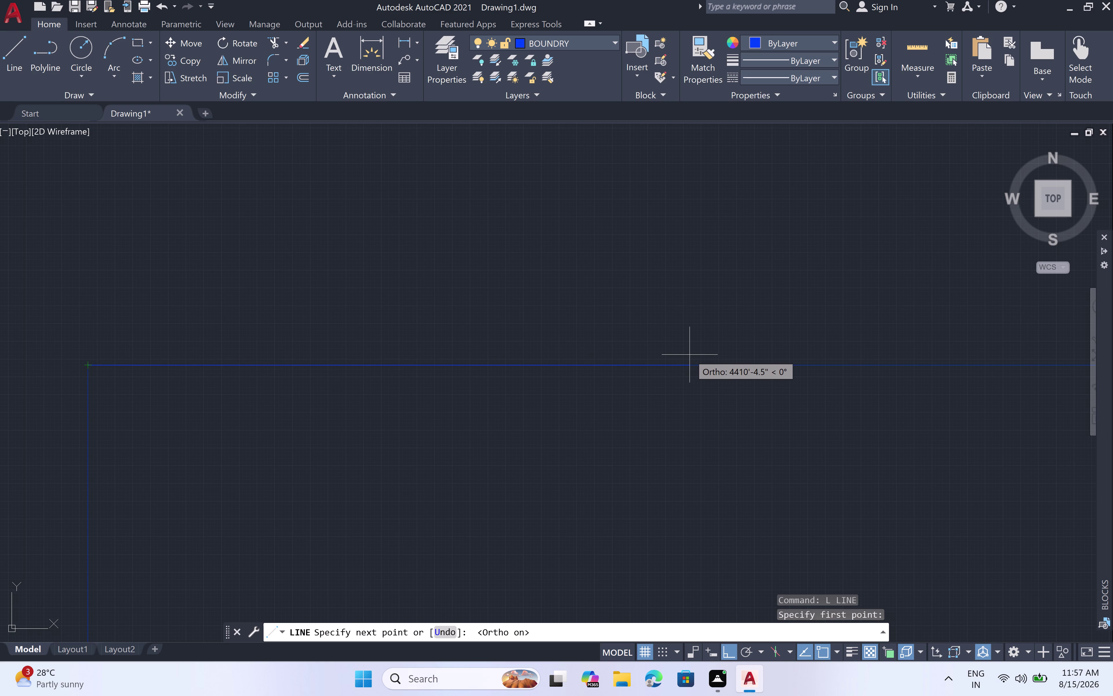
text(9)
text(8)
key(apostrophe)
text(10.5)
text(")
key(space)
Draw the 88'5" side edge down, then run the bottom edge to the left boundary line.
scroll(down, 3)
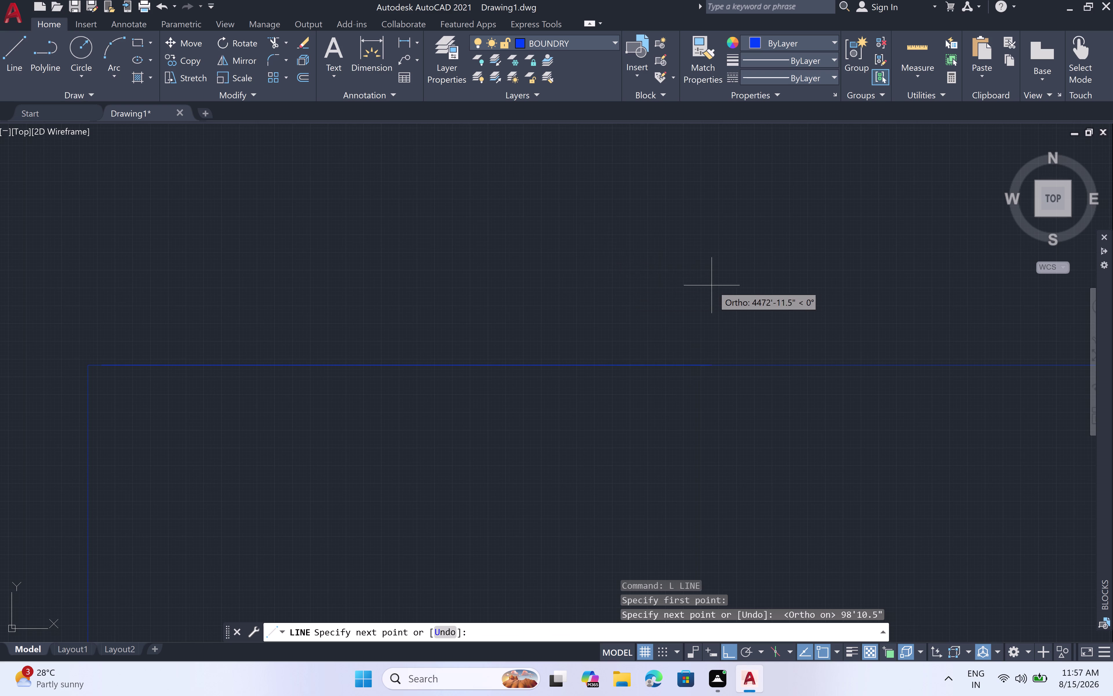
scroll(down, 3)
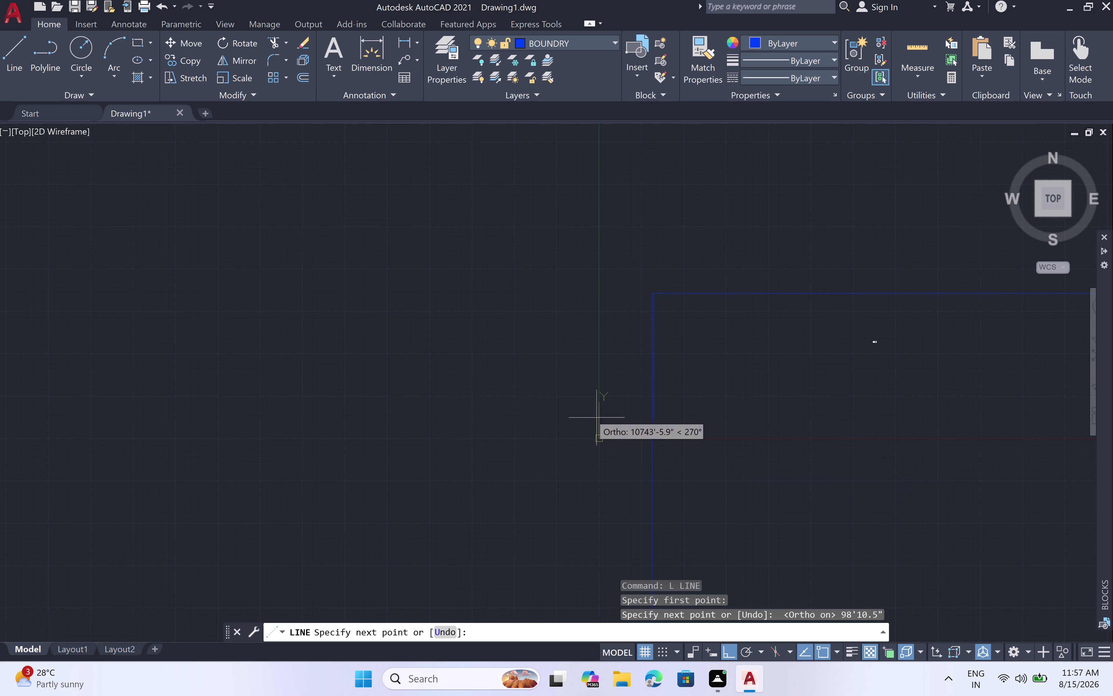
scroll(up, 3)
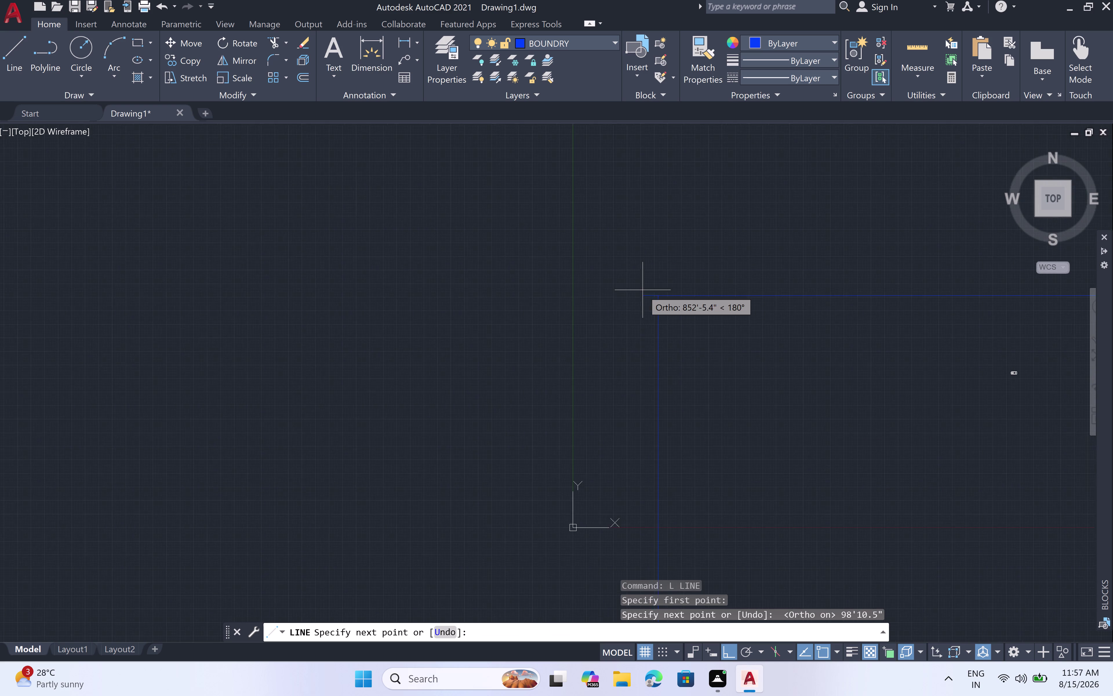
scroll(up, 3)
scroll(up, 3)
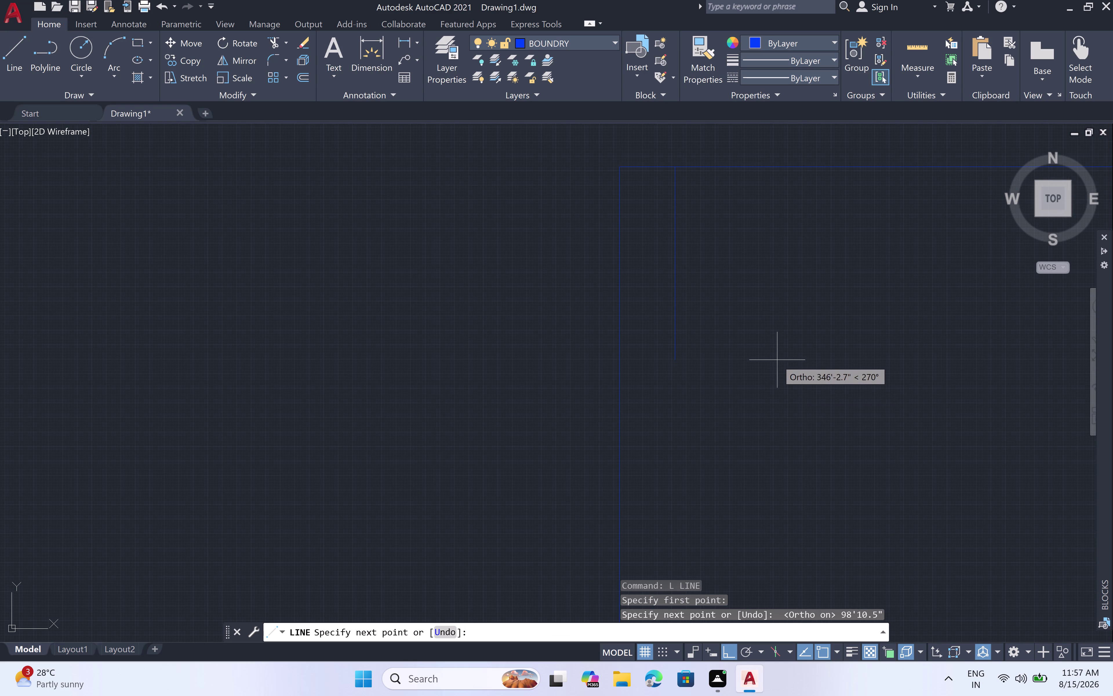
middle_drag(703, 265, 756, 523)
scroll(up, 3)
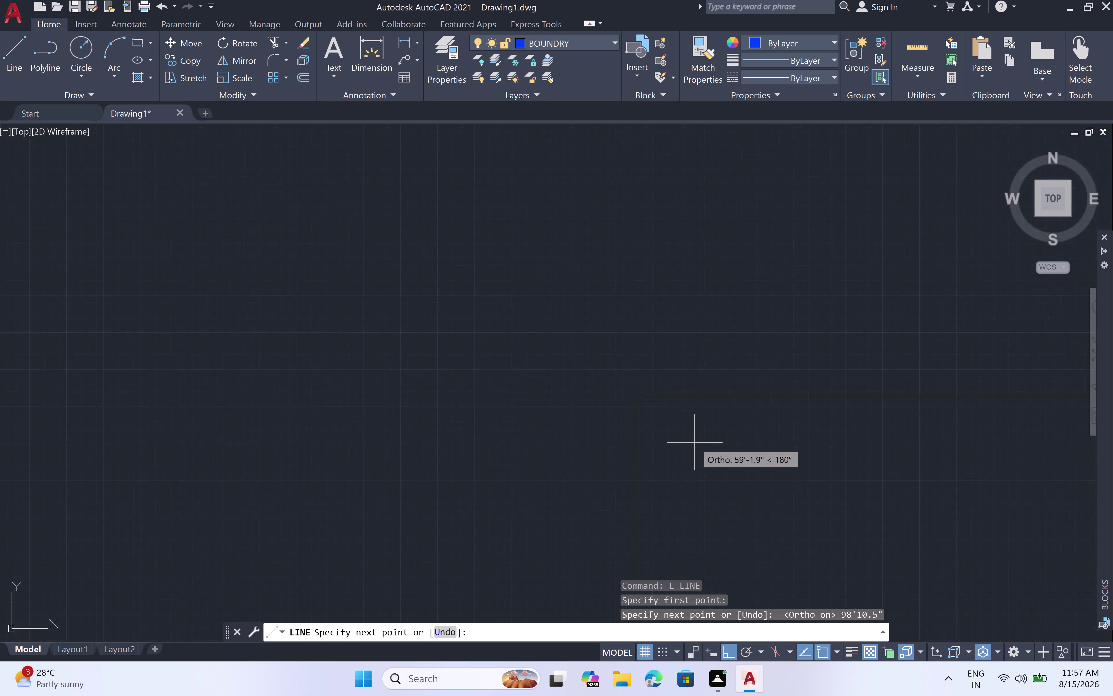
scroll(up, 3)
scroll(down, 3)
middle_drag(805, 516, 803, 514)
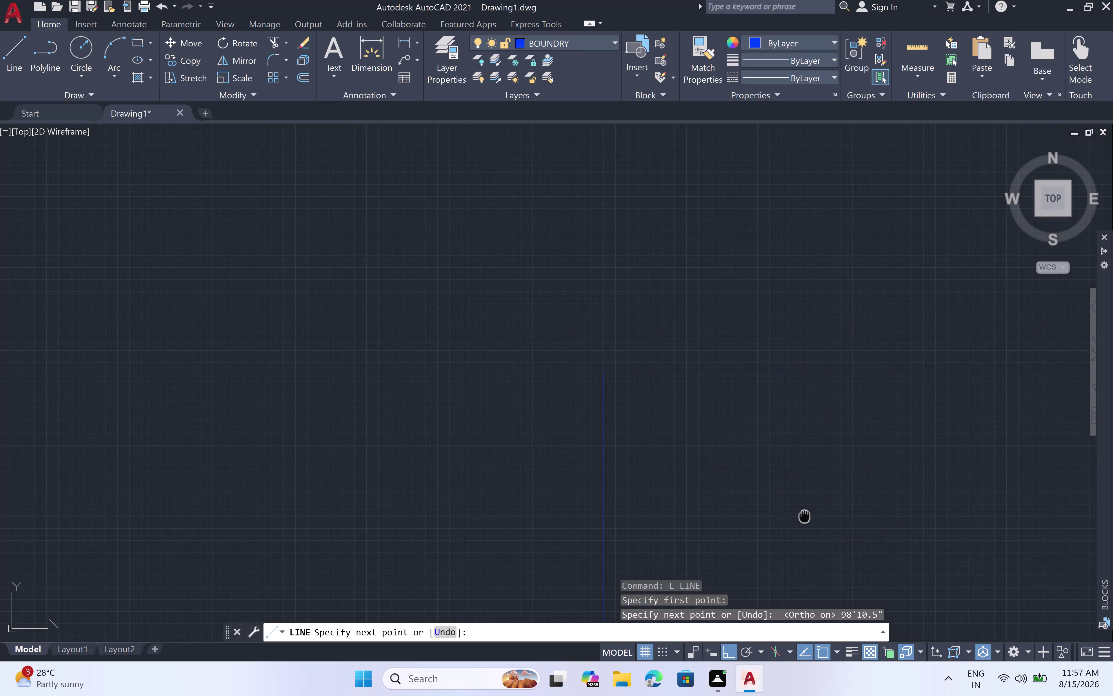
middle_drag(803, 514, 532, 424)
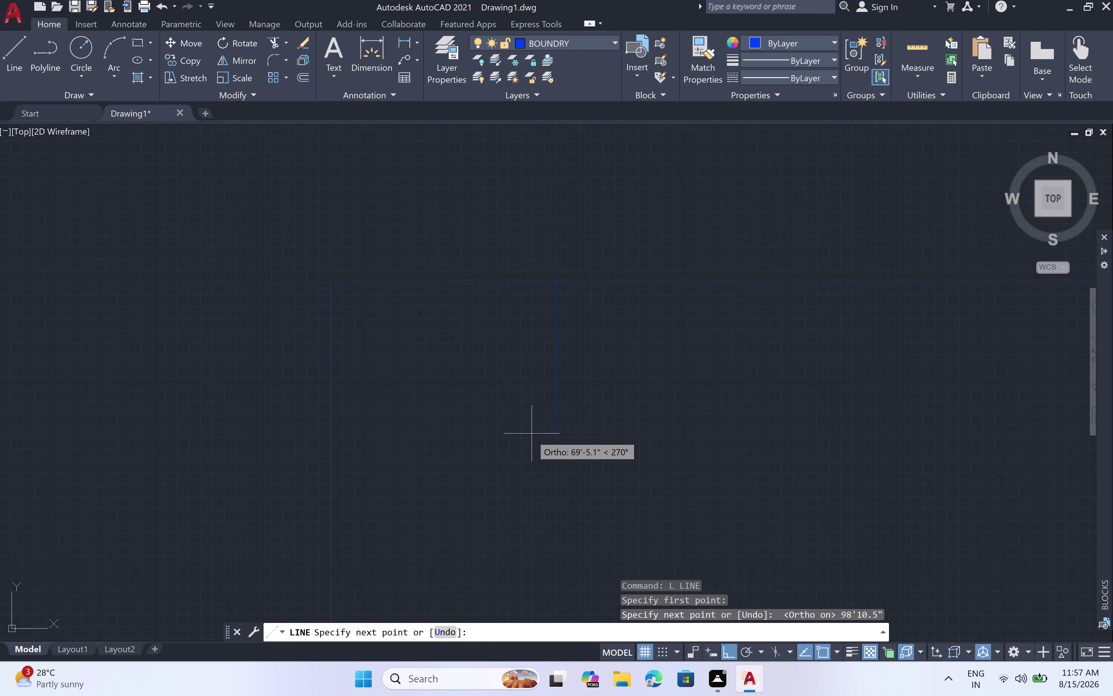
scroll(up, 3)
scroll(down, 3)
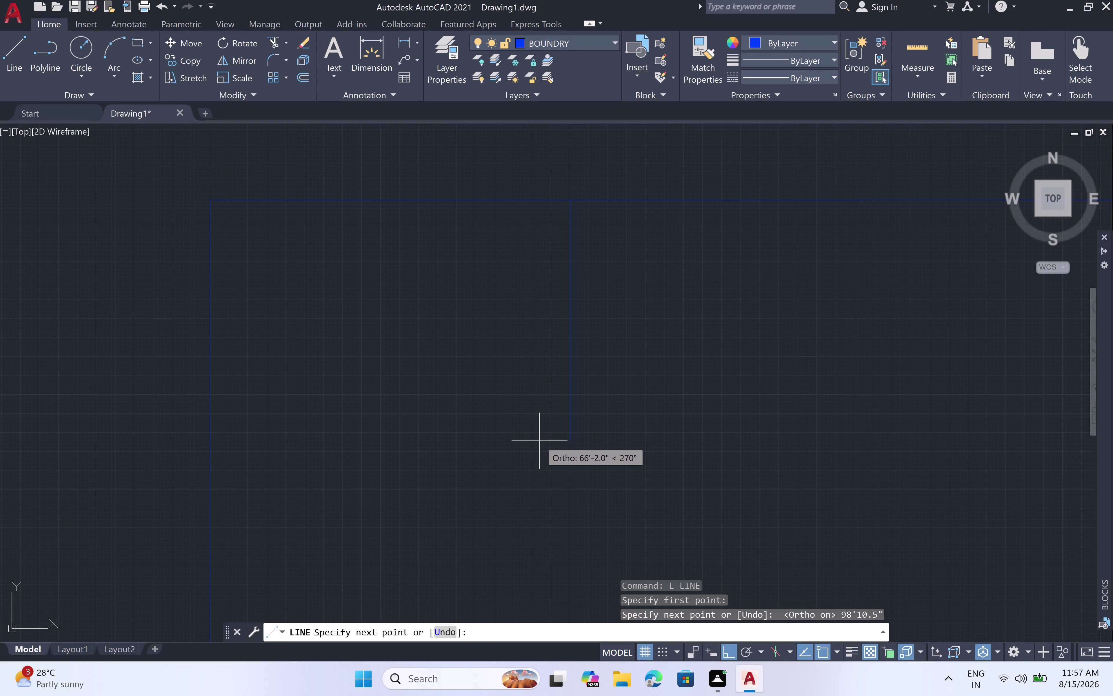
scroll(down, 3)
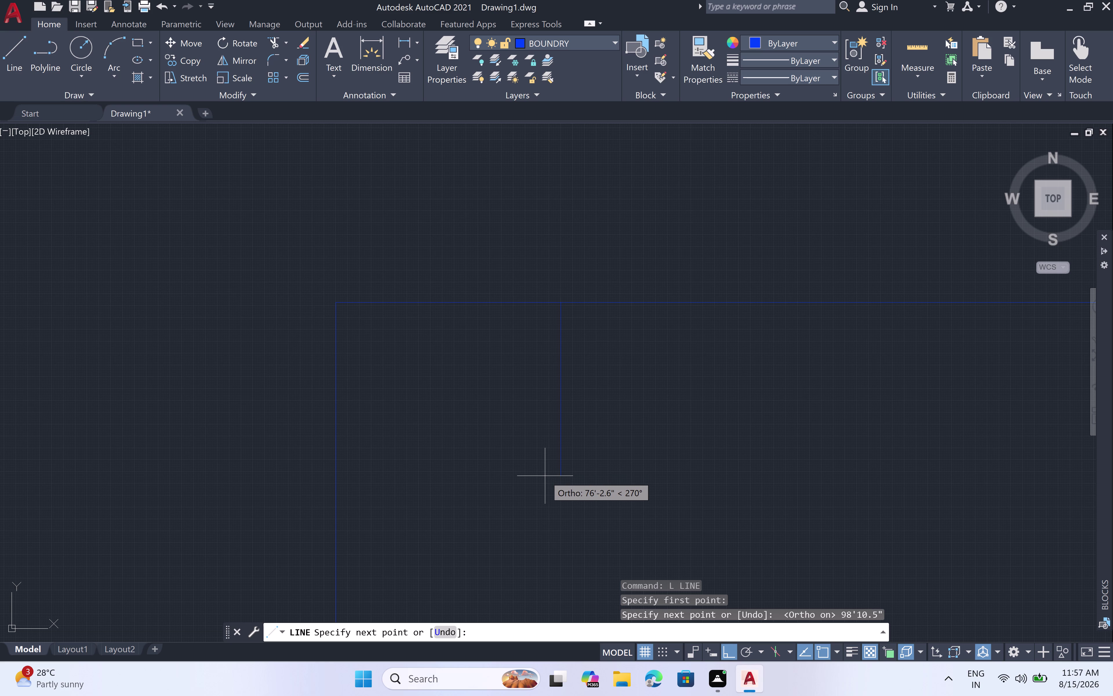
text(88)
key(apostrophe)
text(5")
key(space)
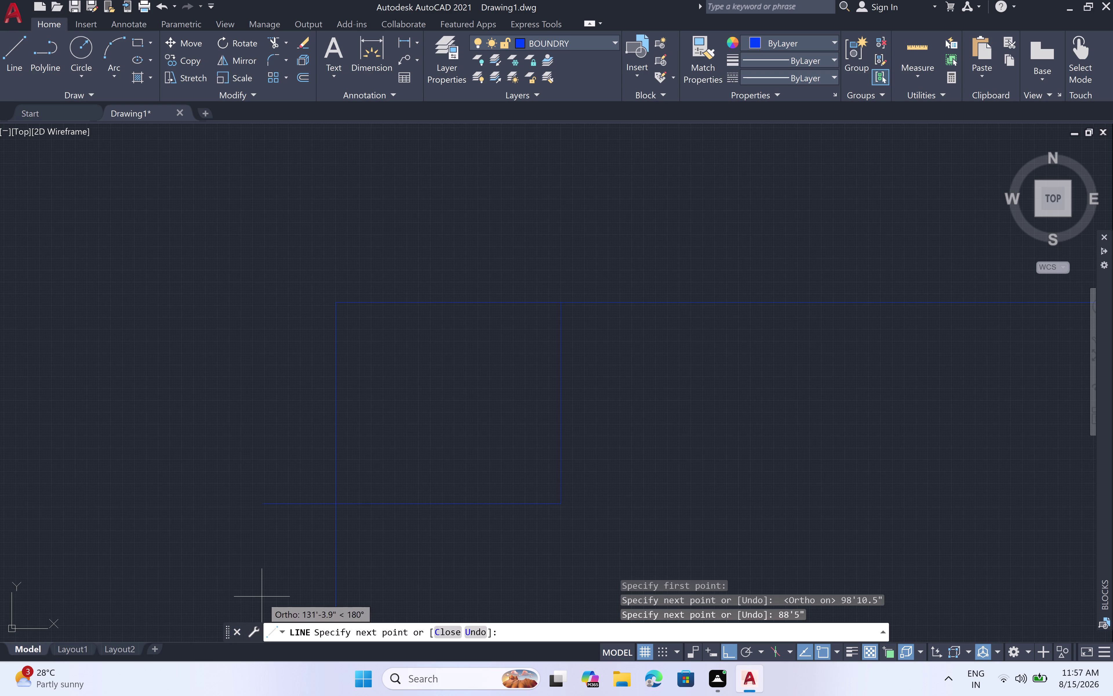
scroll(up, 3)
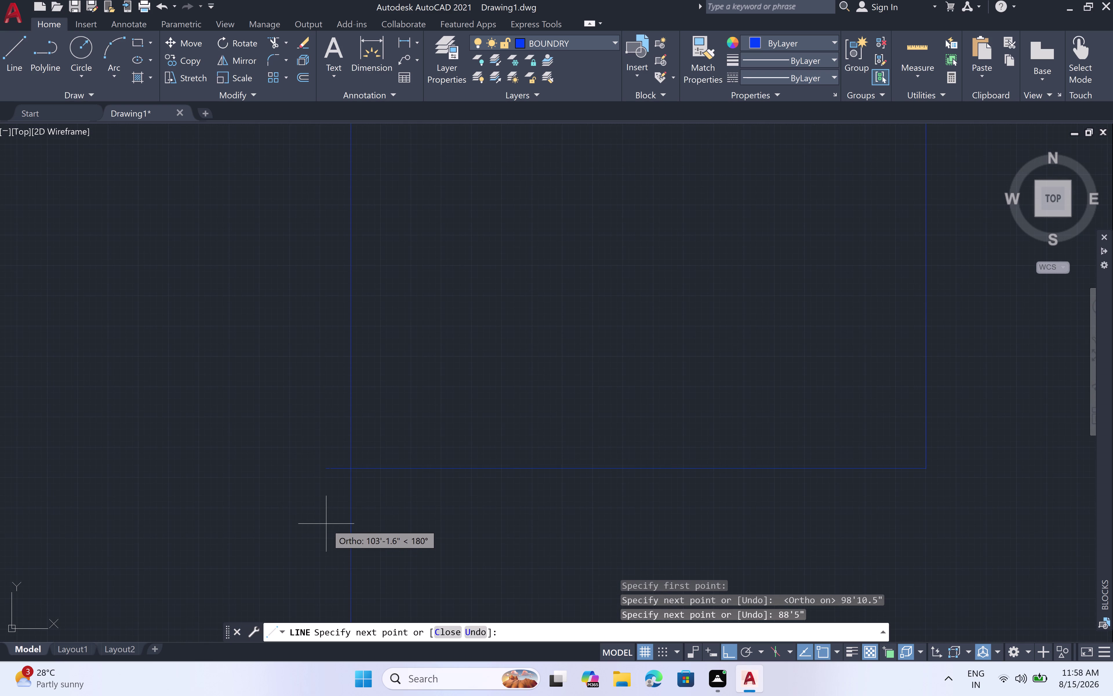
click(347, 466)
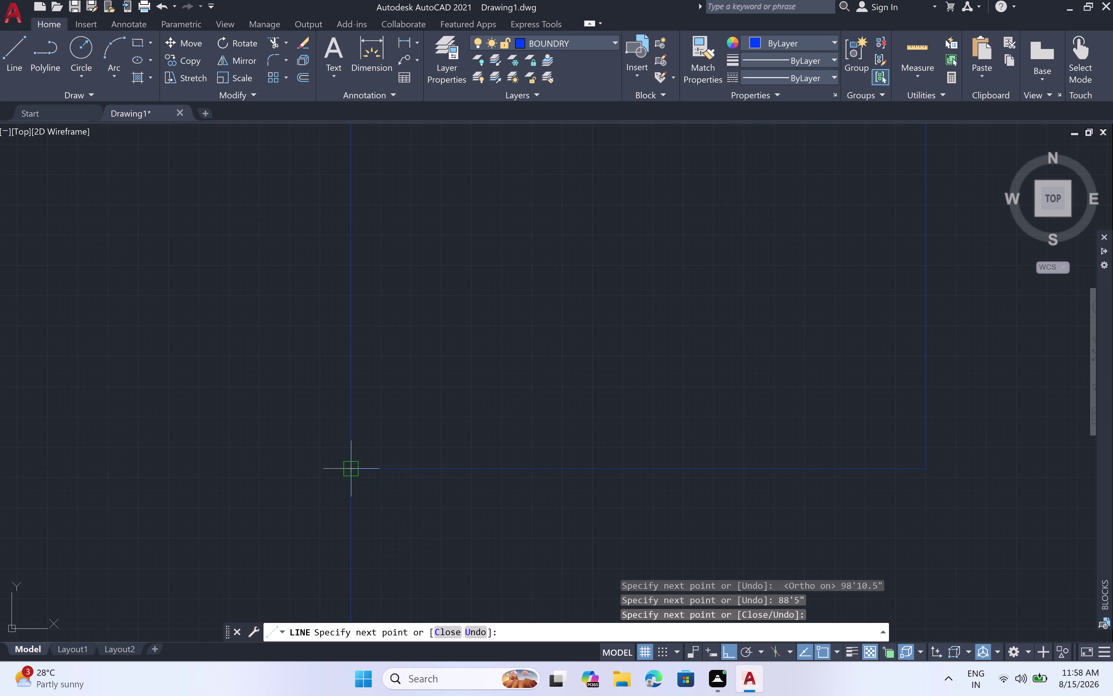
key(Escape)
scroll(down, 3)
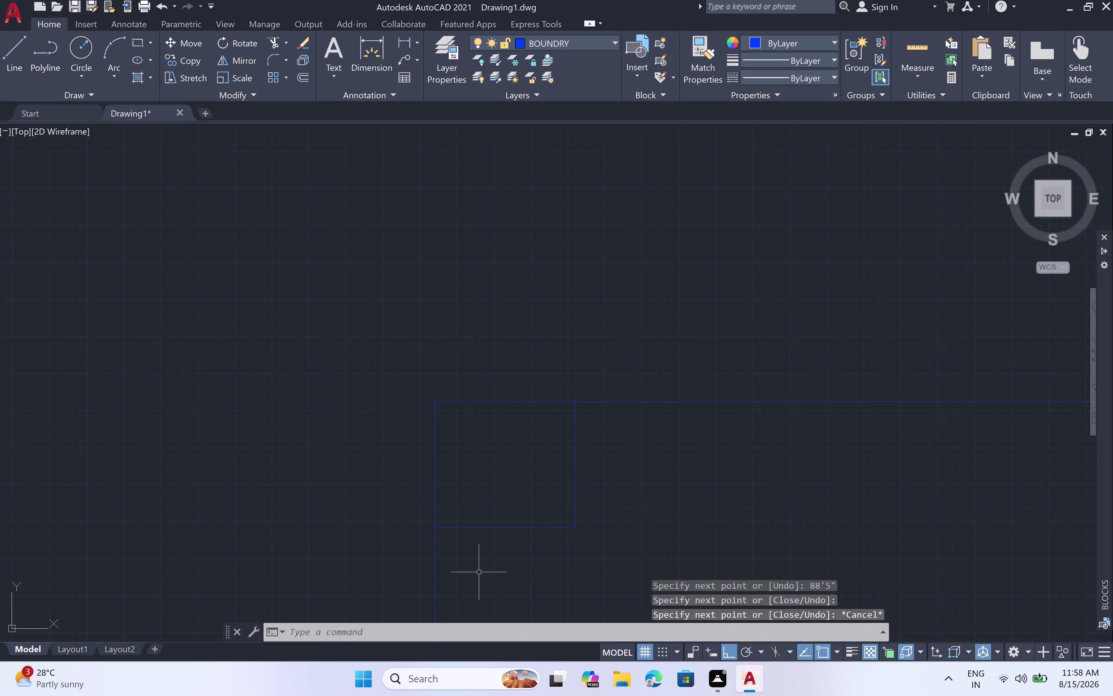
middle_drag(479, 572, 400, 438)
middle_click(401, 438)
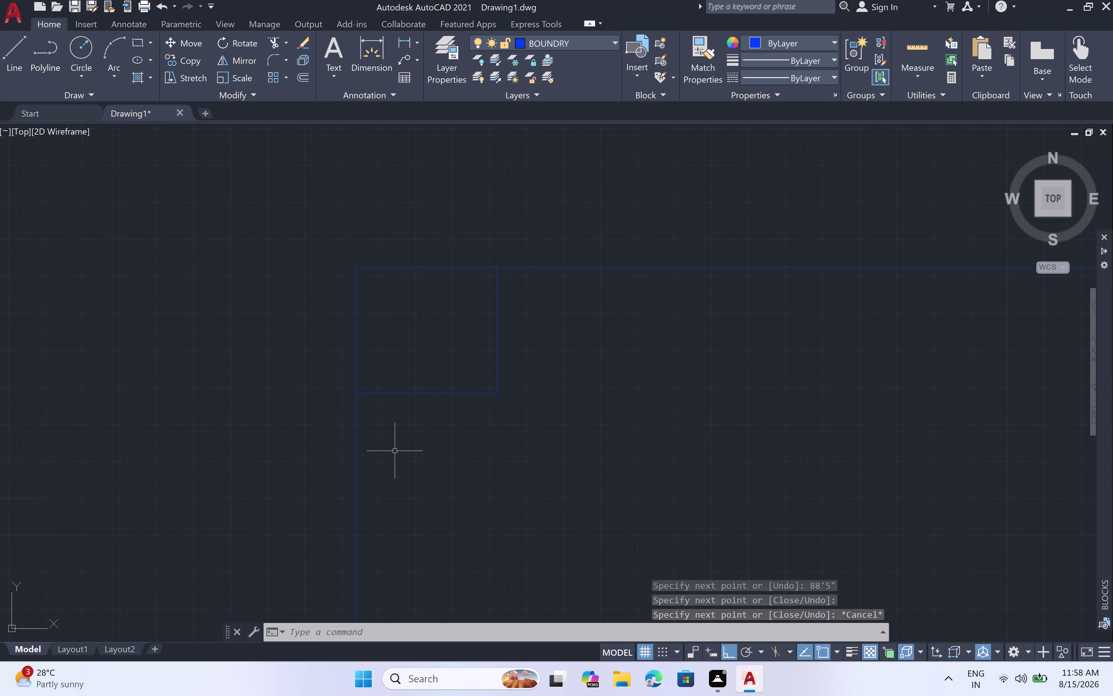
Trim the top and left boundary line overhangs beyond the room corner.
text(TR)
key(space)
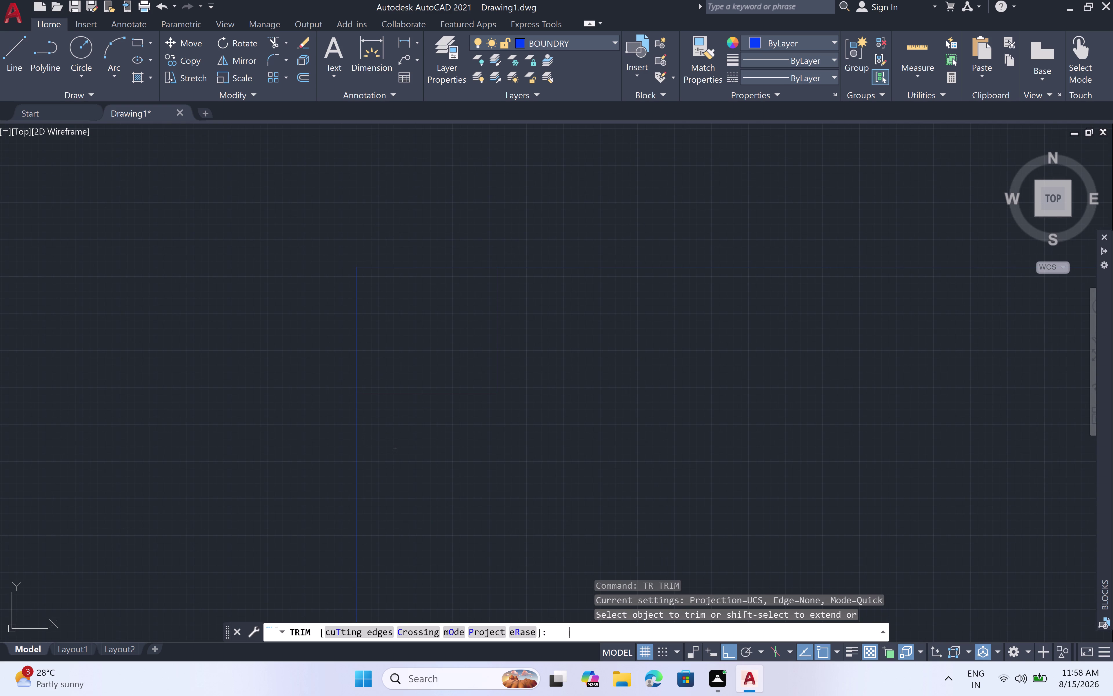
click(355, 460)
click(620, 268)
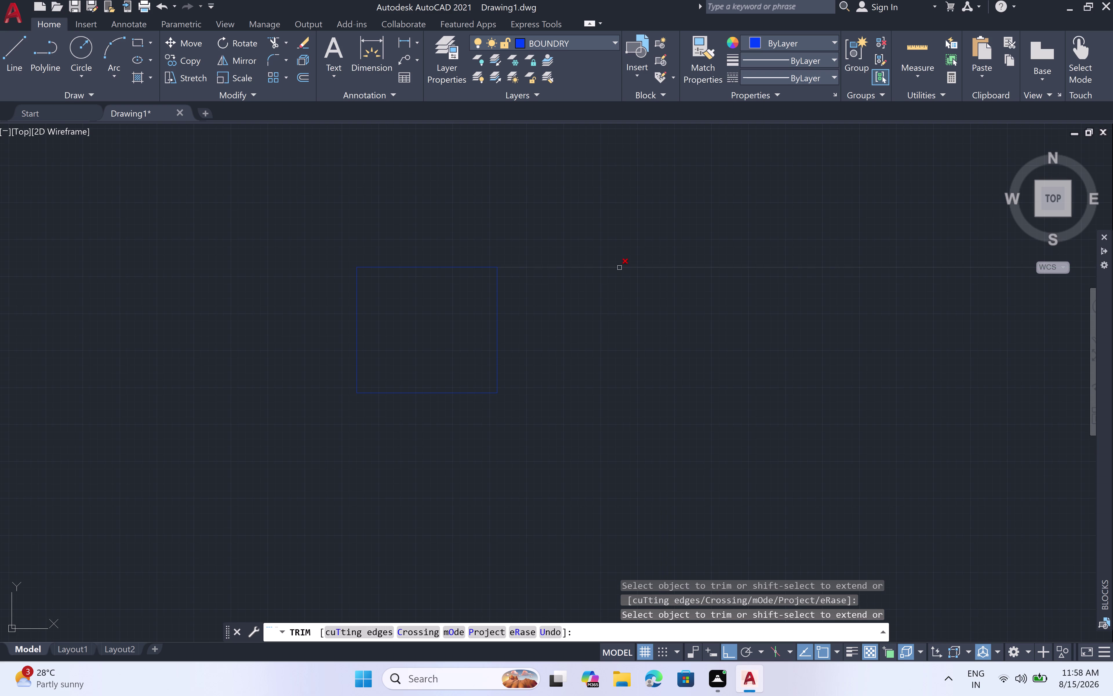
key(Escape)
scroll(down, 3)
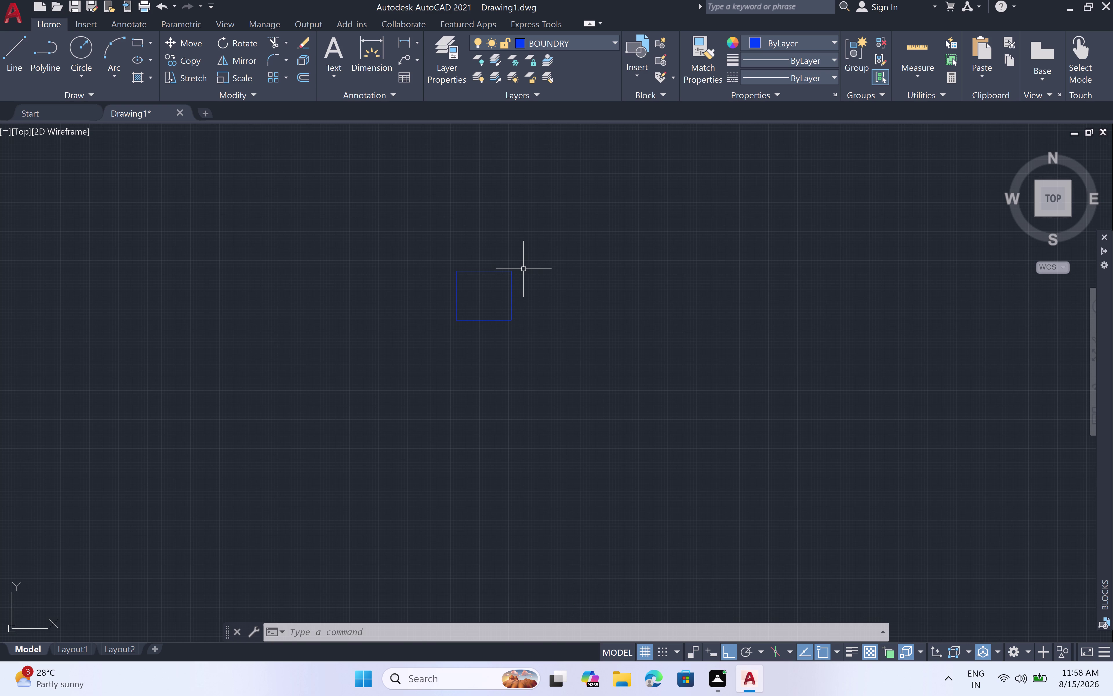
scroll(up, 3)
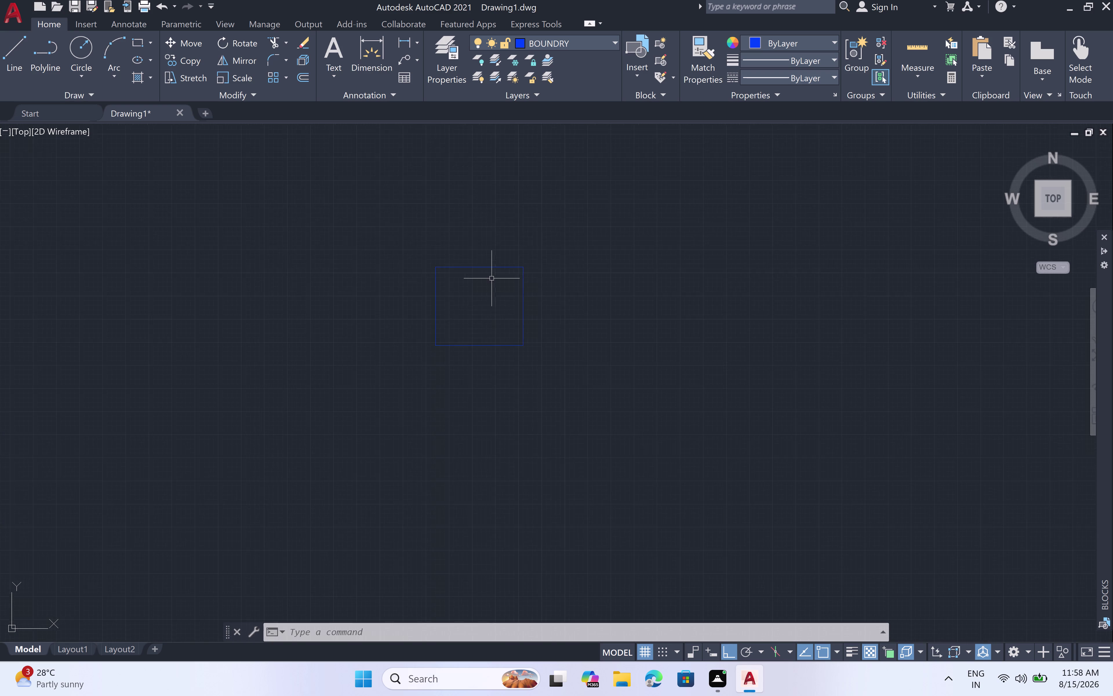
scroll(up, 3)
scroll(down, 3)
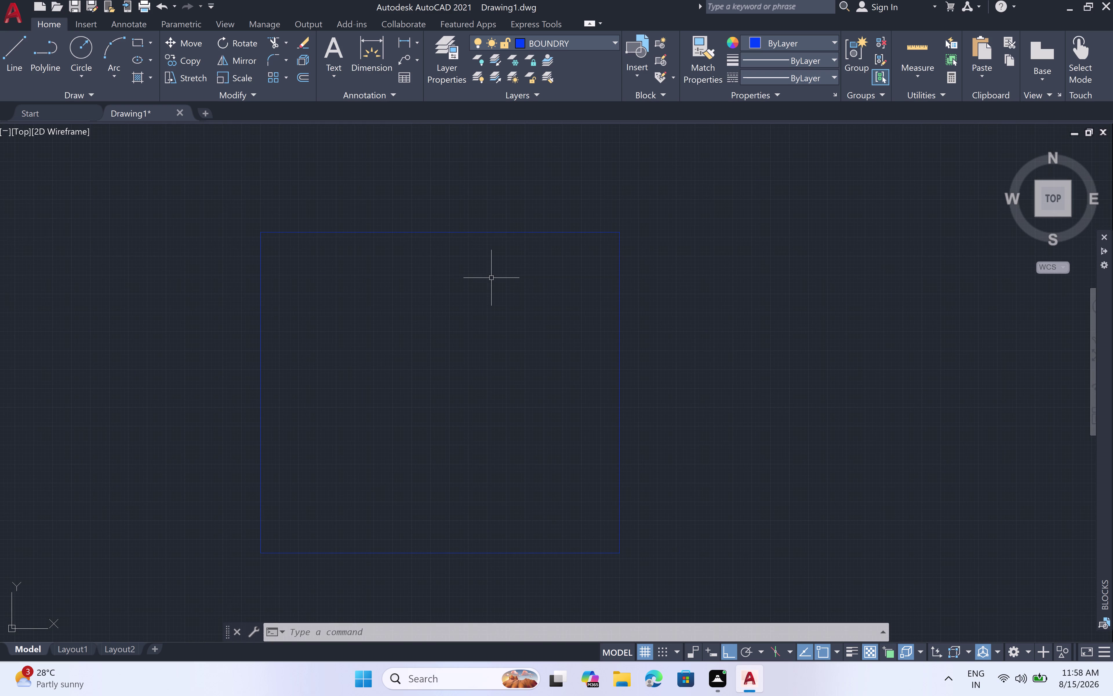